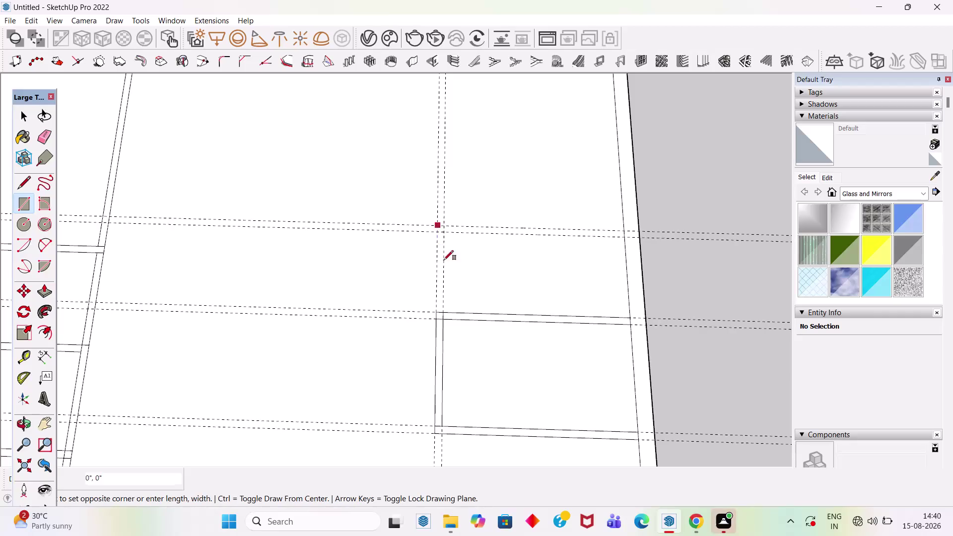
Finish the small junction wall rectangle and draw a thin horizontal wall piece.
click(445, 311)
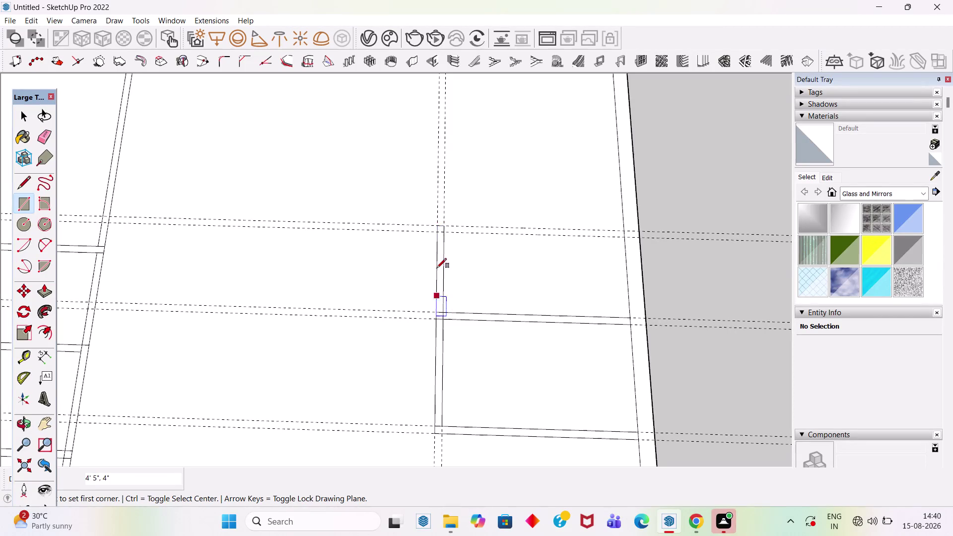
click(436, 224)
click(625, 238)
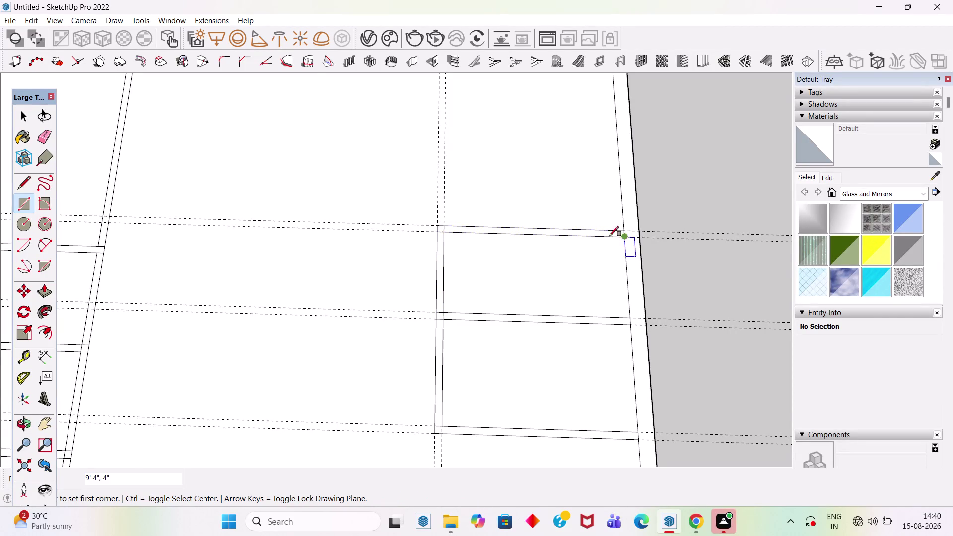
scroll(down, 3)
scroll(down, 3)
scroll(up, 3)
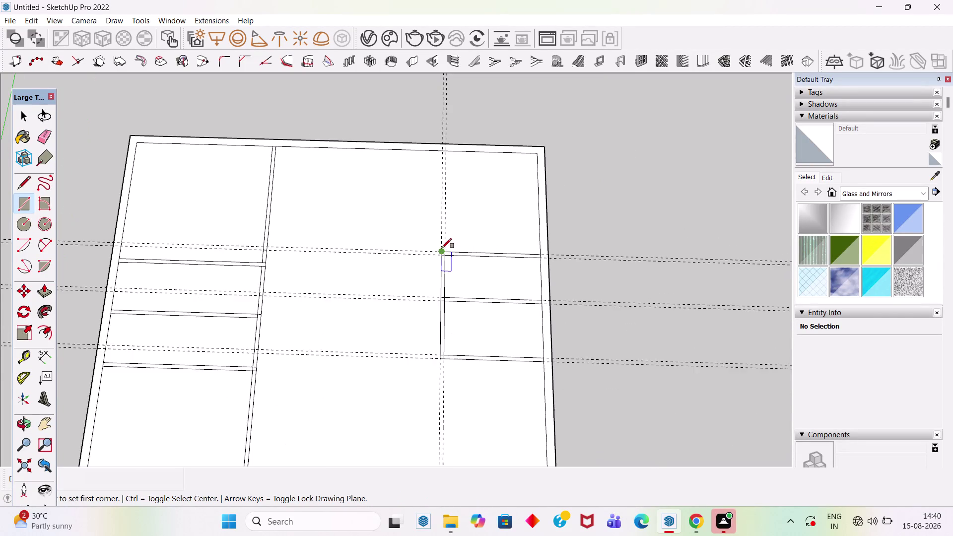
scroll(up, 3)
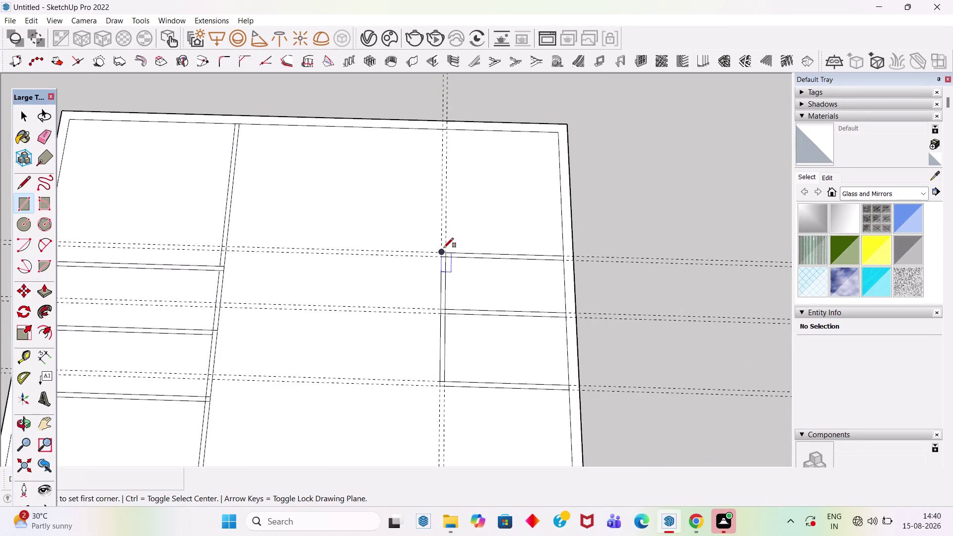
key(space)
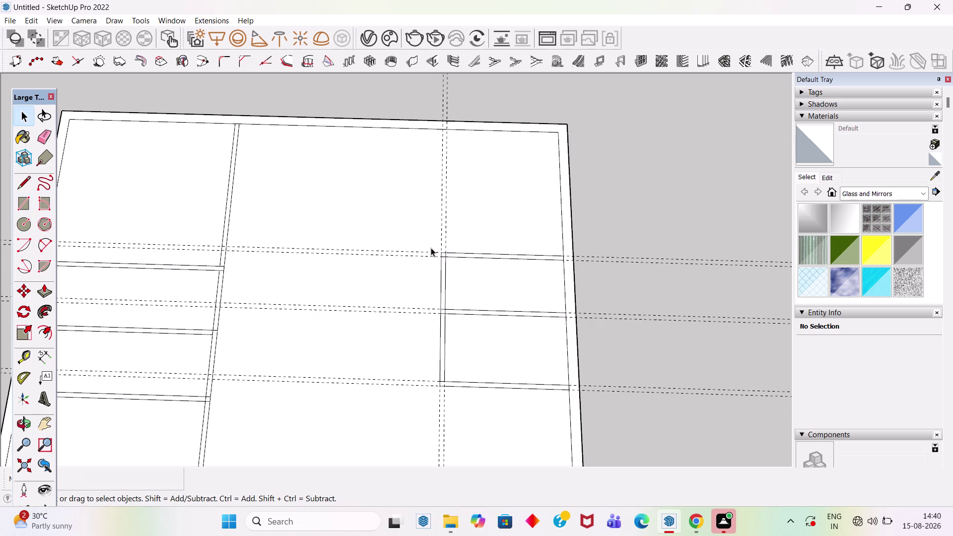
Place guides 13'4.5" from the right wall and a second one 4" beyond it.
key(t)
click(560, 220)
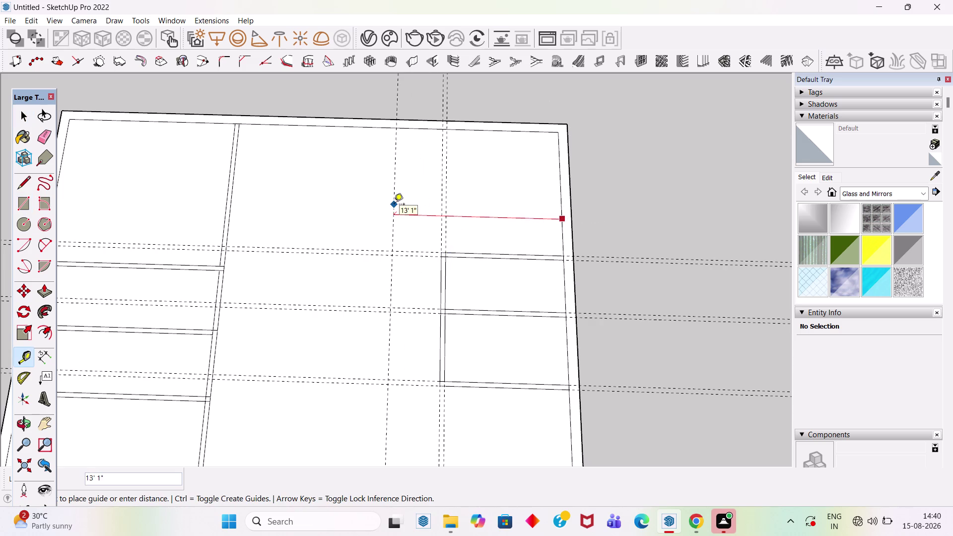
text(13'4)
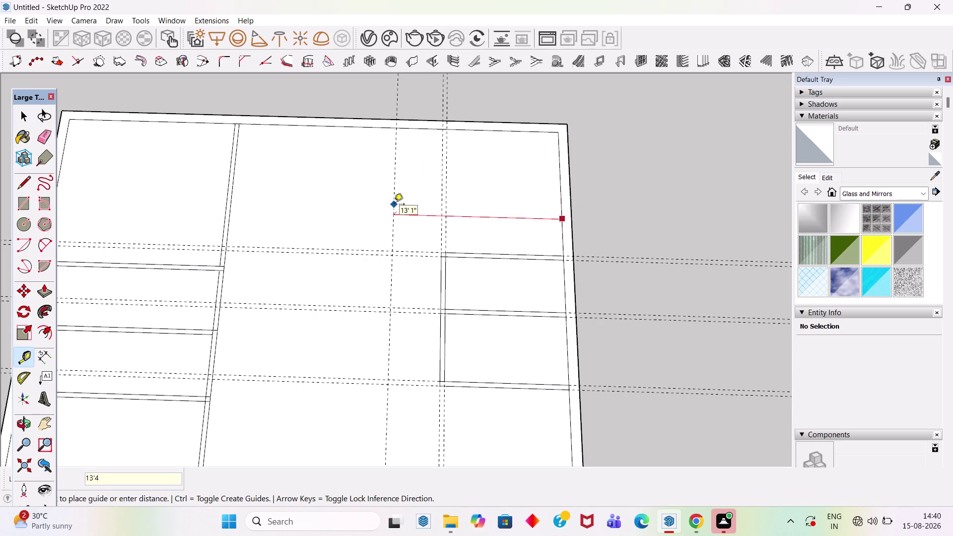
text(.5")
key(Return)
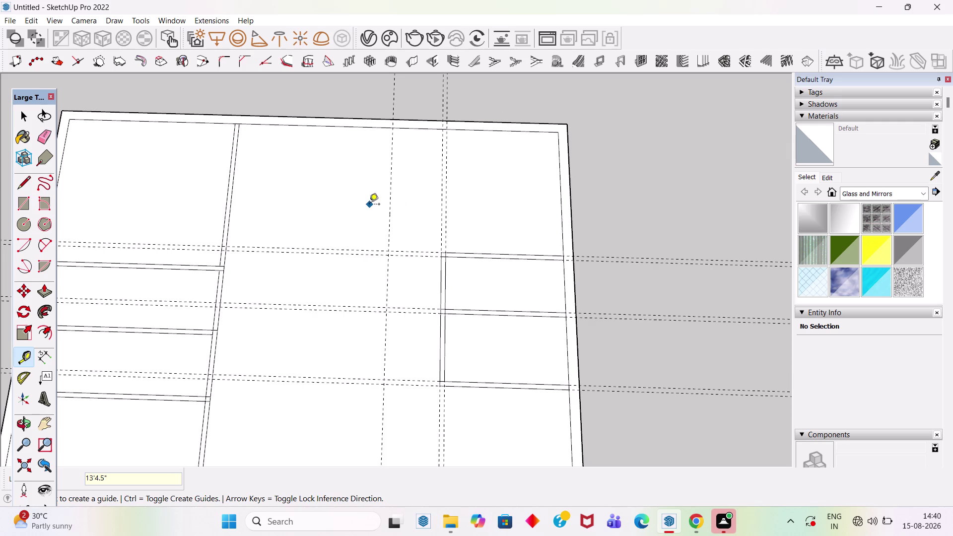
click(389, 190)
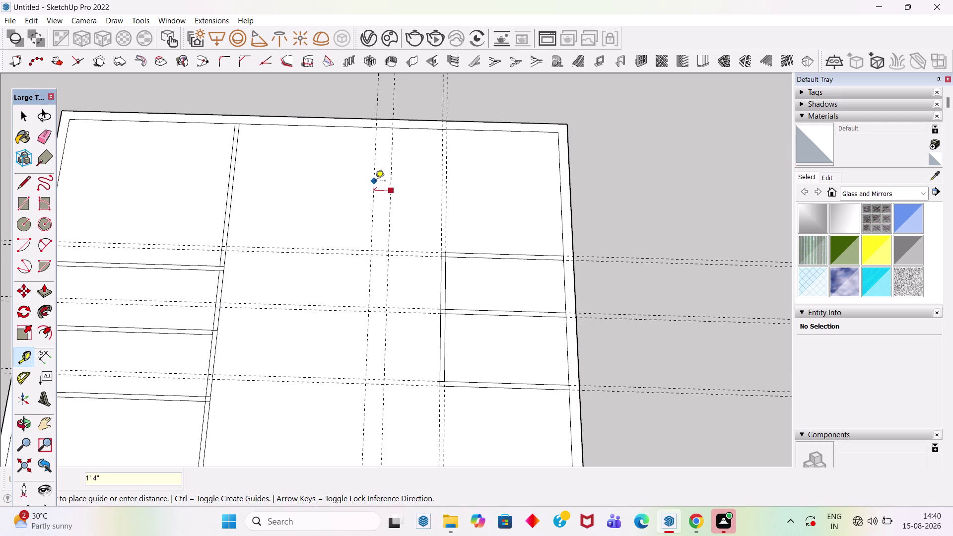
key(4)
key(Return)
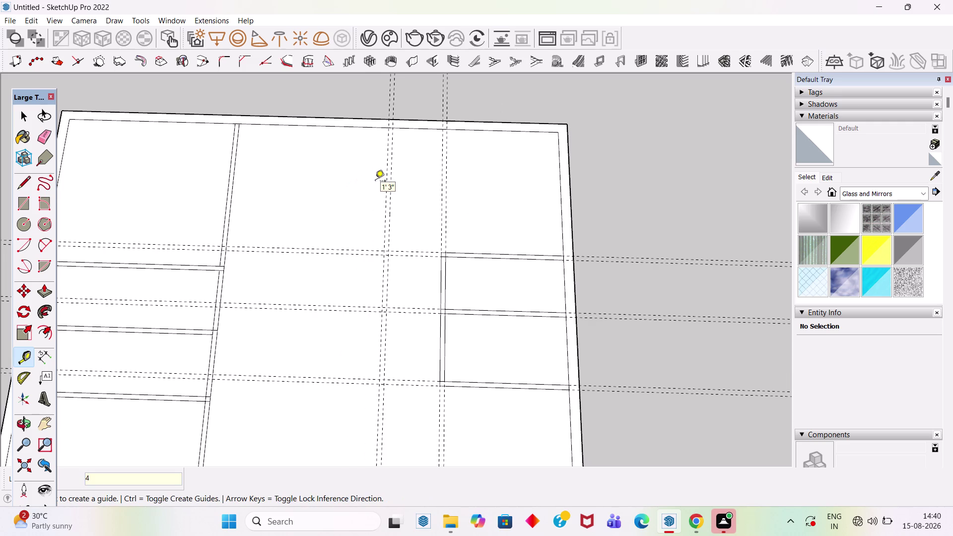
Draw a wall rectangle from the guide intersection to the top wall, plus a connecting wall.
key(r)
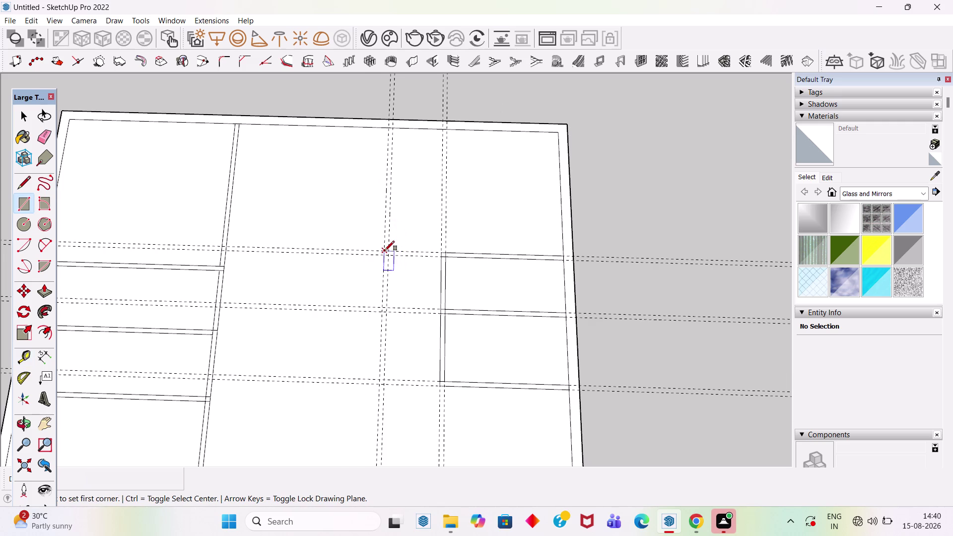
click(385, 254)
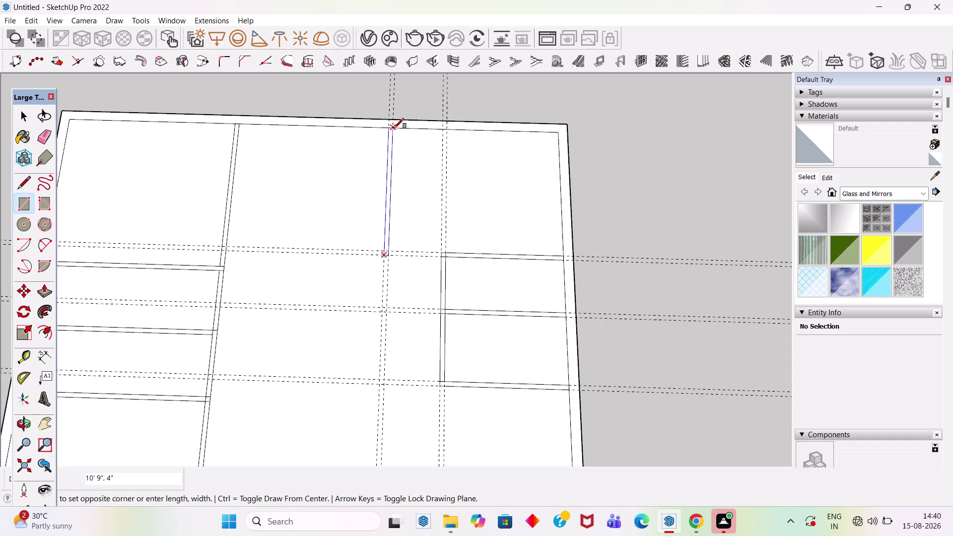
click(394, 128)
click(392, 254)
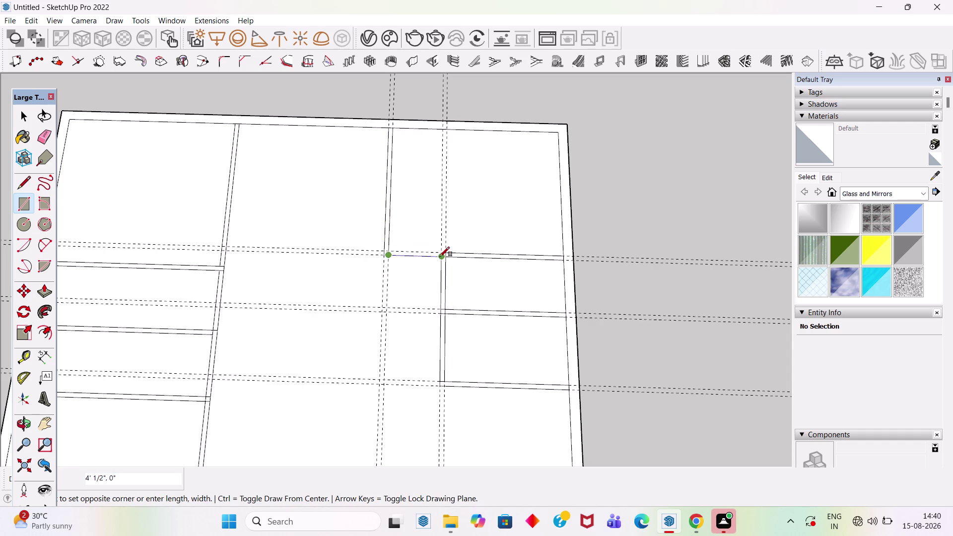
click(440, 257)
click(442, 251)
key(space)
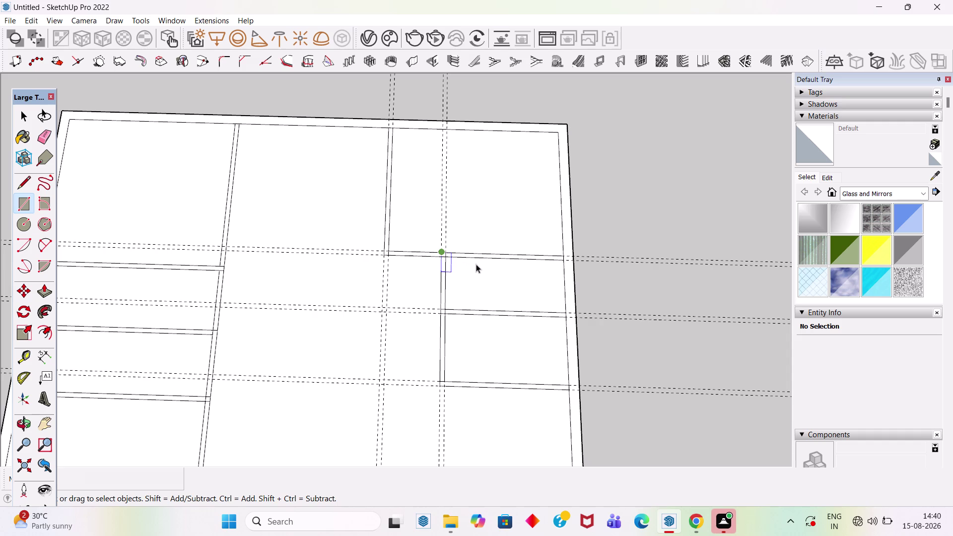
scroll(down, 3)
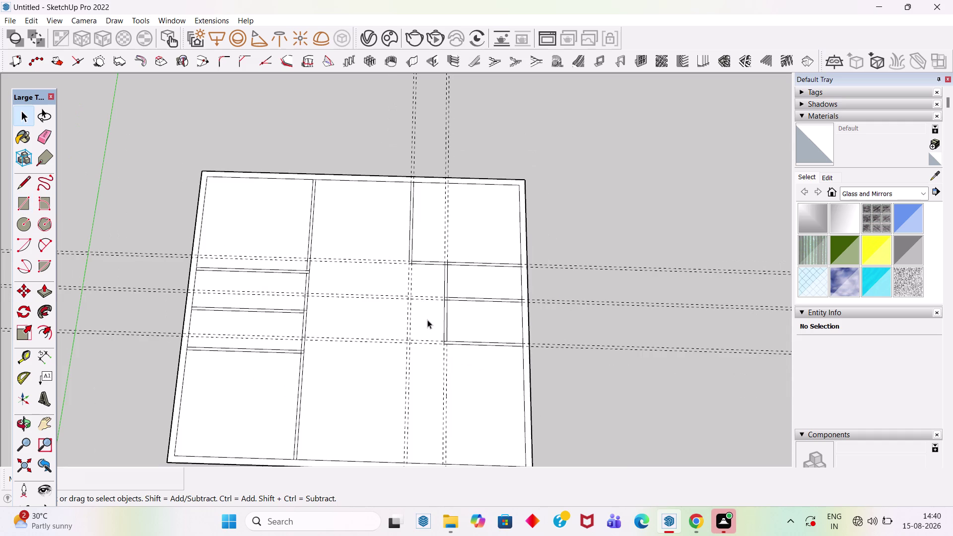
Remove all guides with Edit > Delete Guides and zoom to view the whole slab.
key(space)
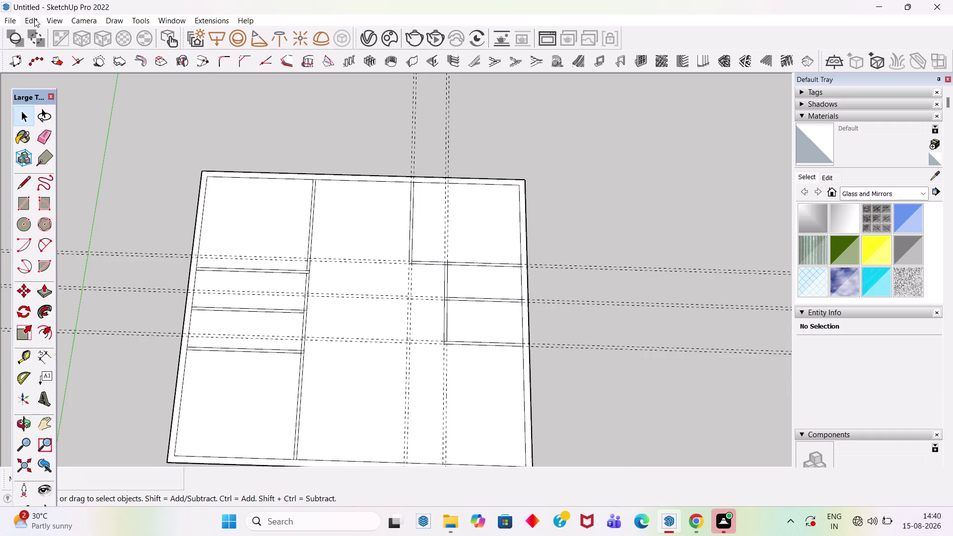
click(34, 19)
click(95, 130)
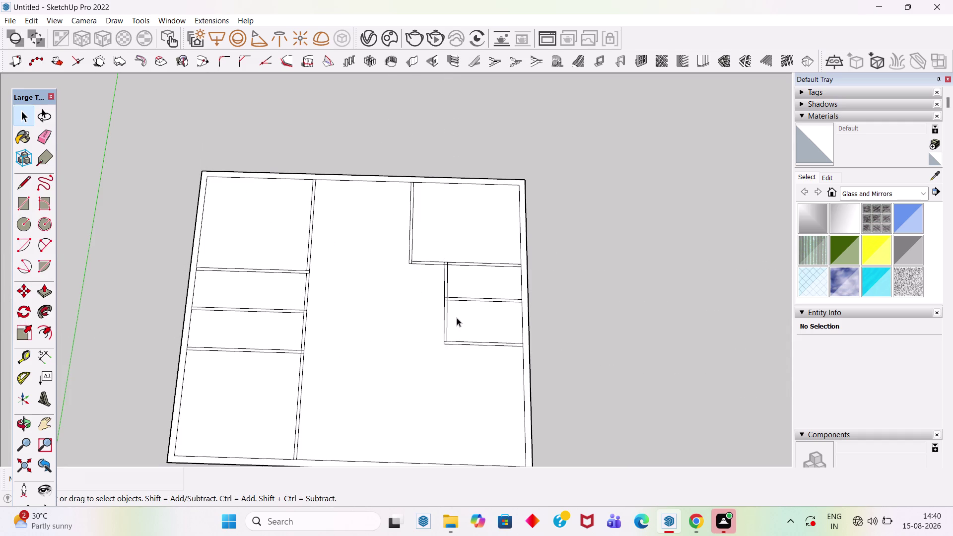
scroll(down, 3)
scroll(up, 3)
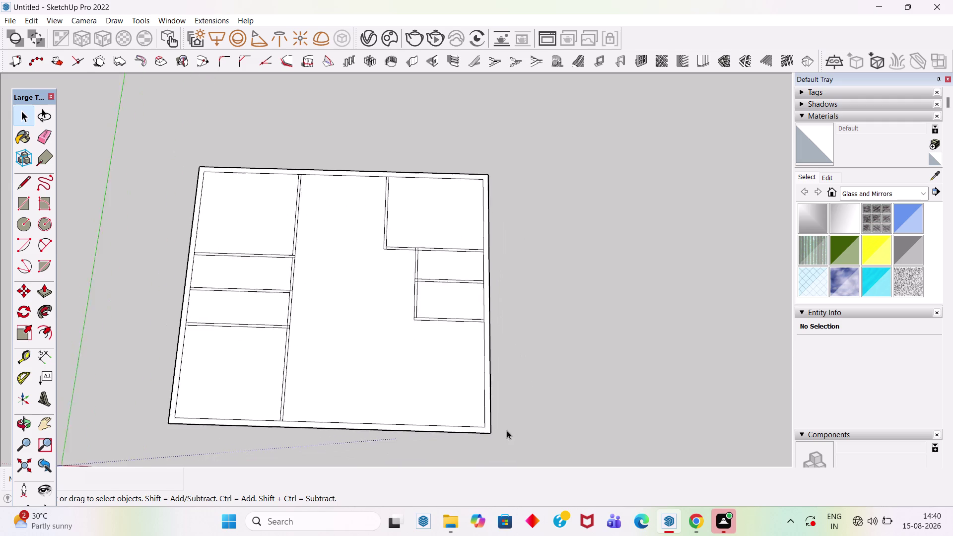
scroll(up, 3)
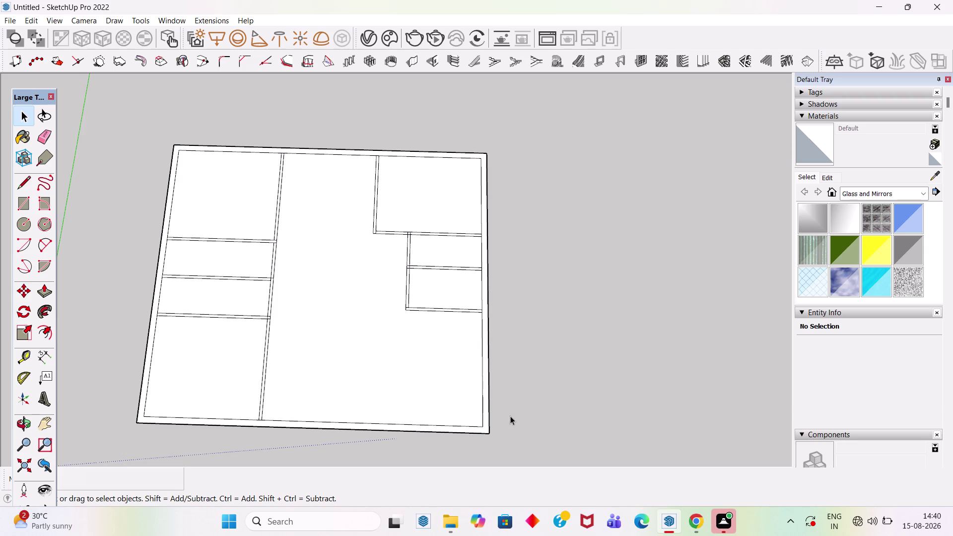
Place a guide 14' from the right wall.
key(t)
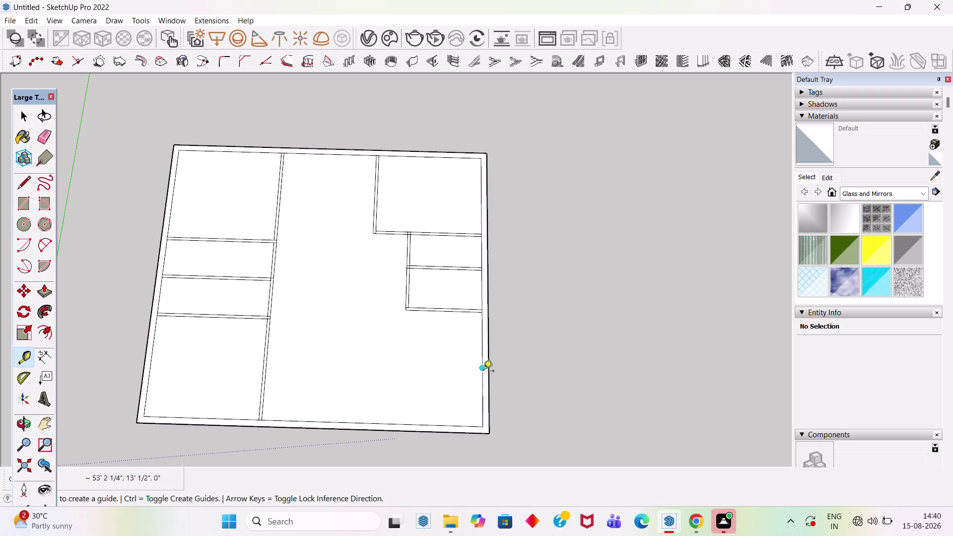
click(482, 351)
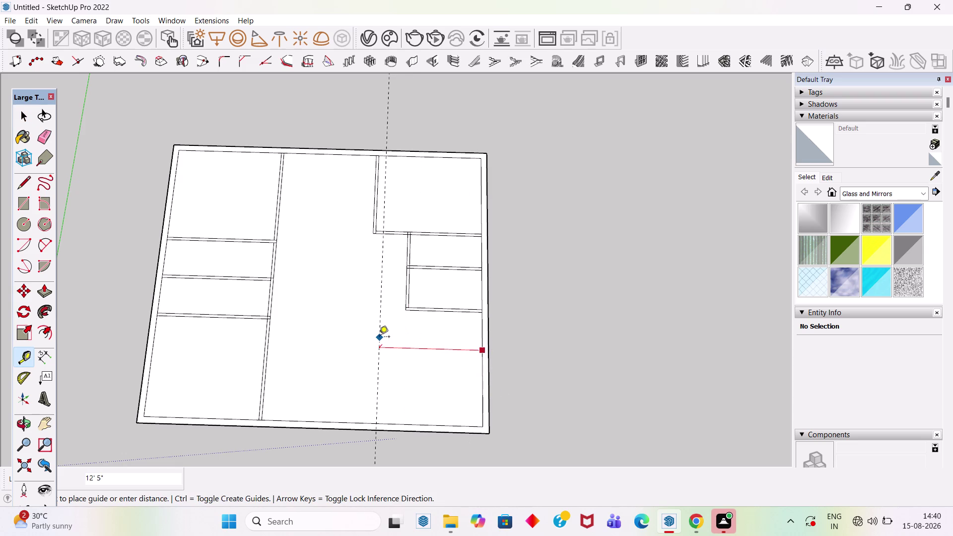
text(14)
key(apostrophe)
key(Return)
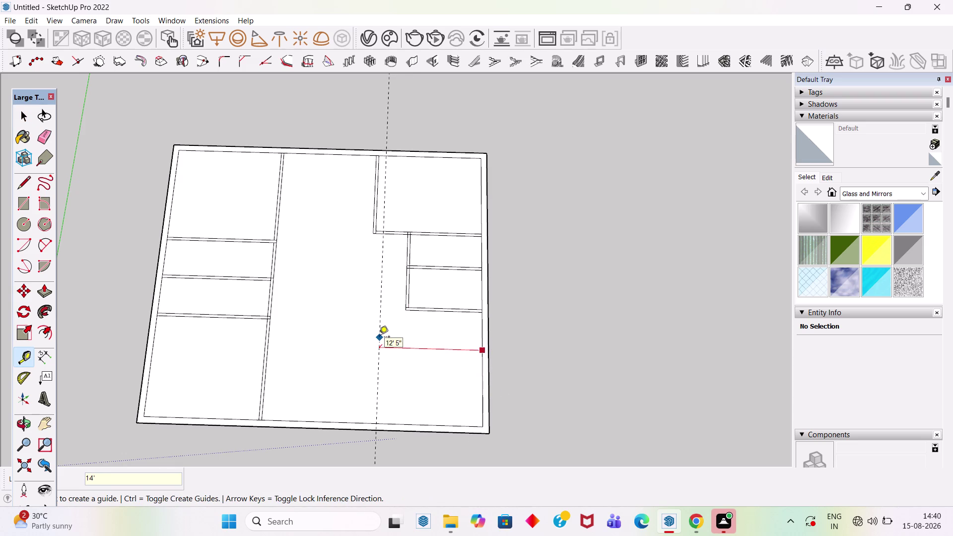
scroll(up, 3)
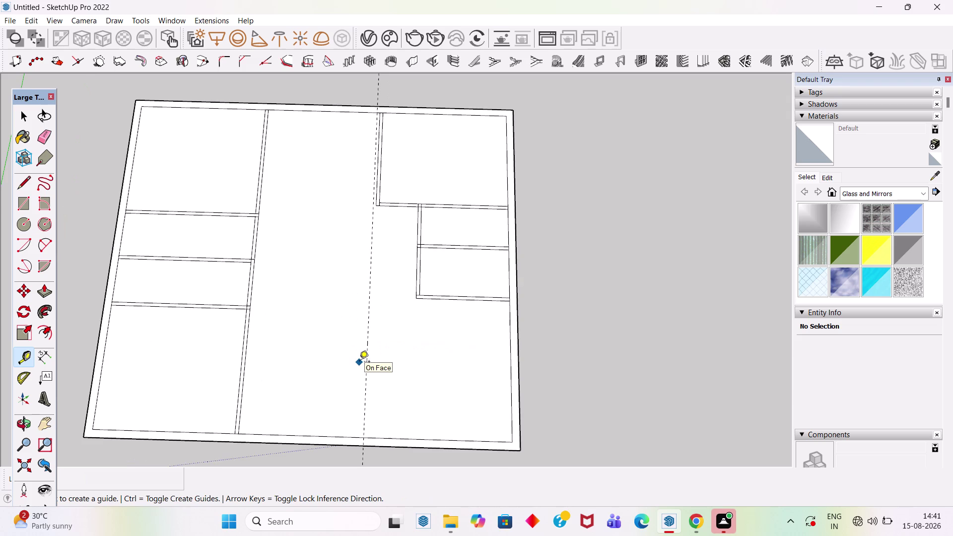
scroll(up, 3)
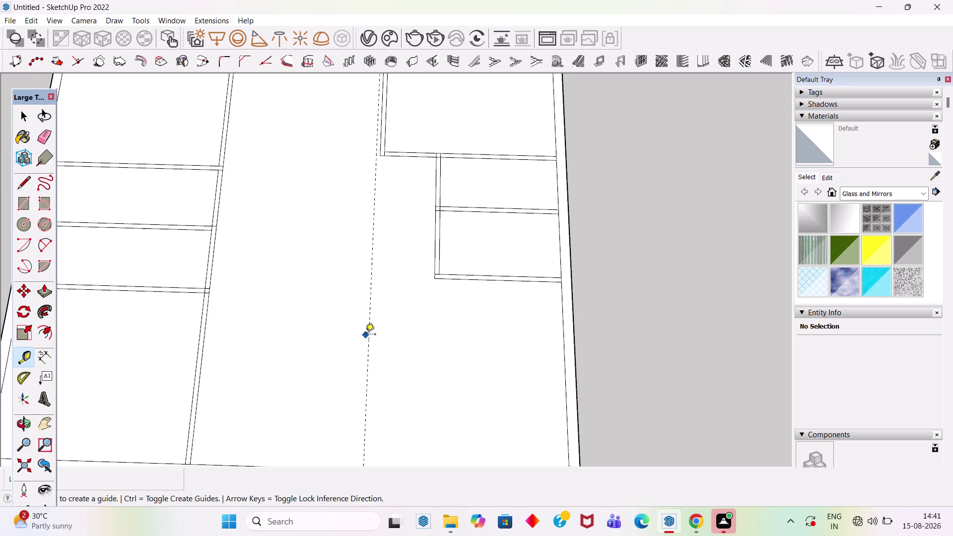
Place a second guide 4" from the new 14' guide.
click(370, 340)
key(4)
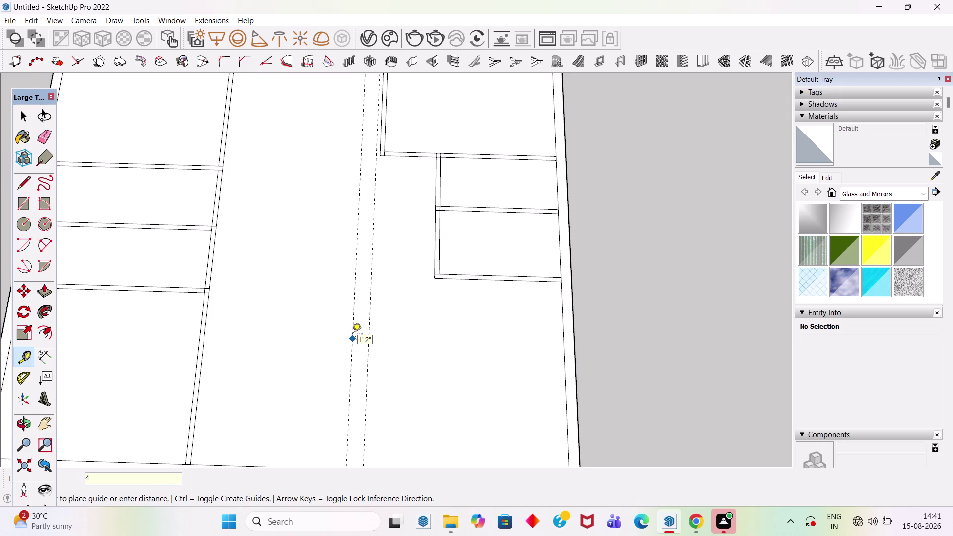
key(Return)
scroll(down, 3)
scroll(up, 3)
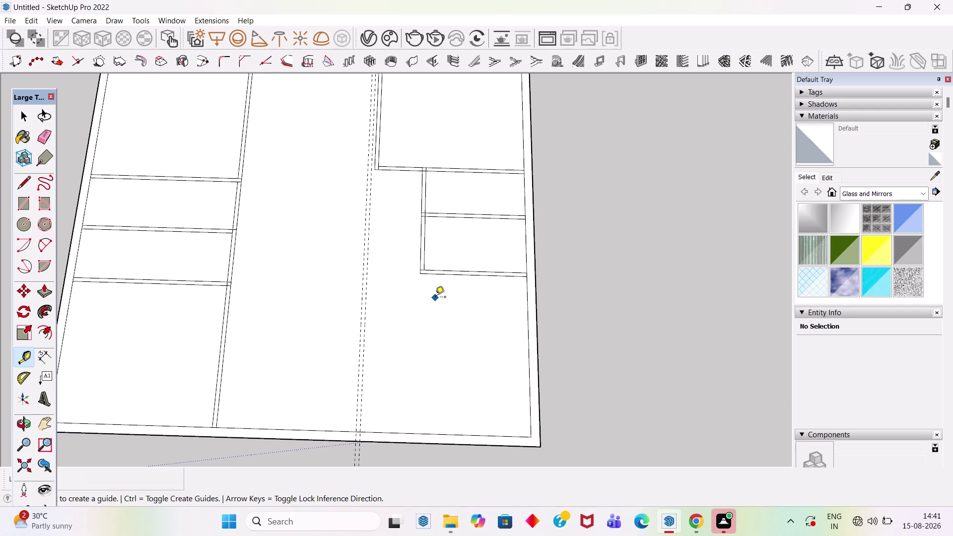
scroll(up, 3)
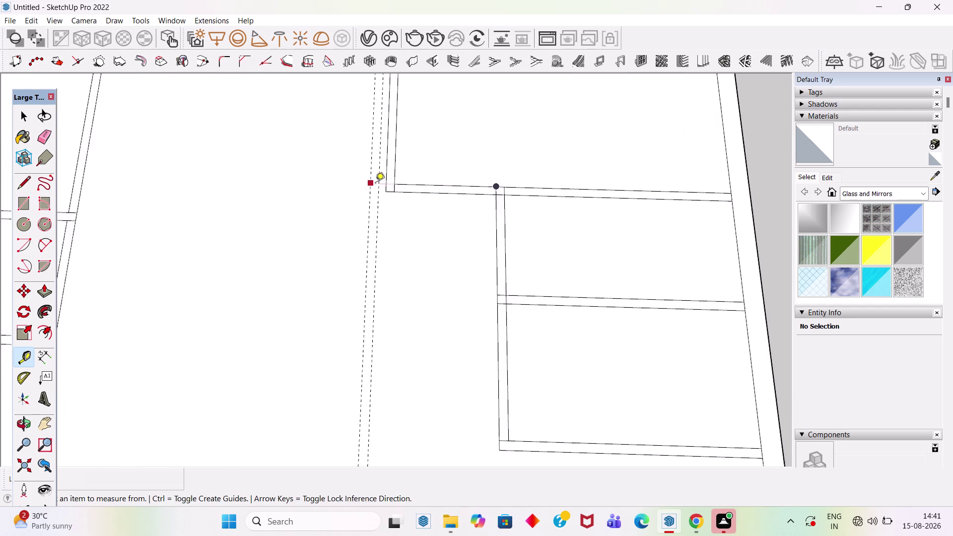
scroll(up, 3)
Try measuring guides from the wall edges, cancel, and pan to the wall junction.
click(414, 183)
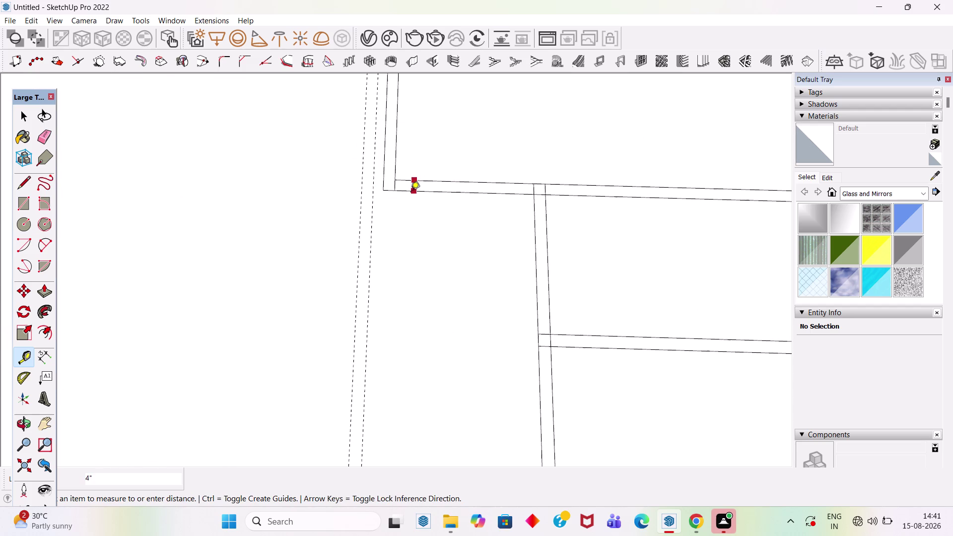
key(Escape)
click(449, 183)
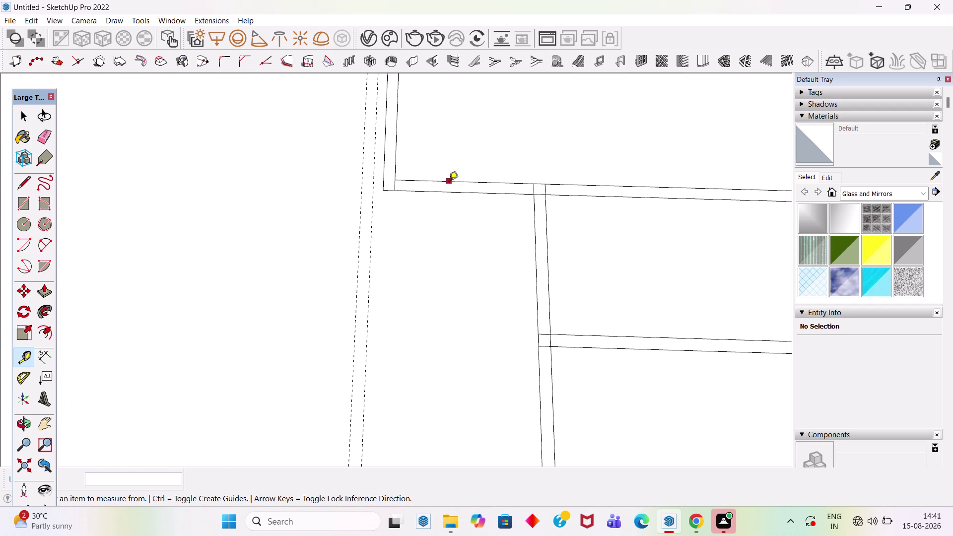
key(Escape)
key(Escape)
key(Escape)
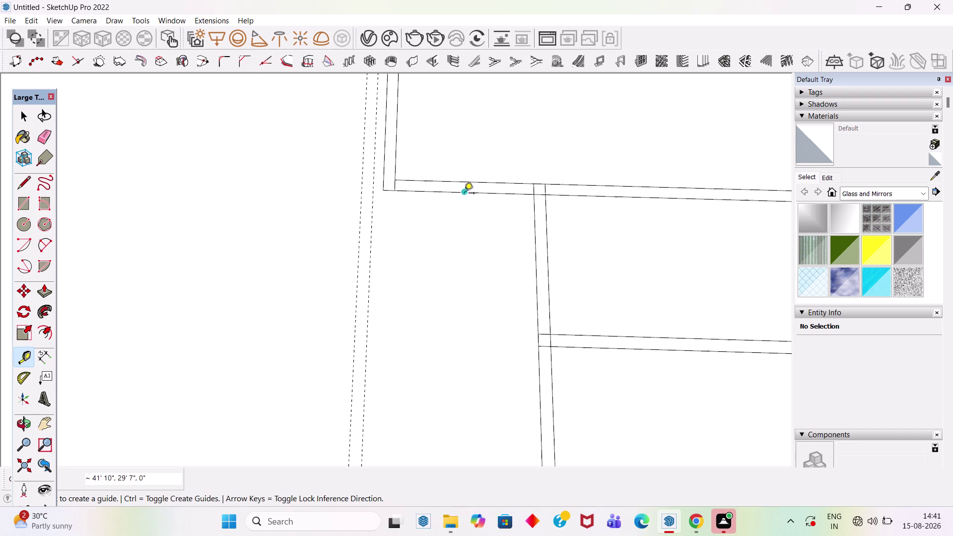
key(t)
scroll(down, 3)
drag(527, 298, 521, 284)
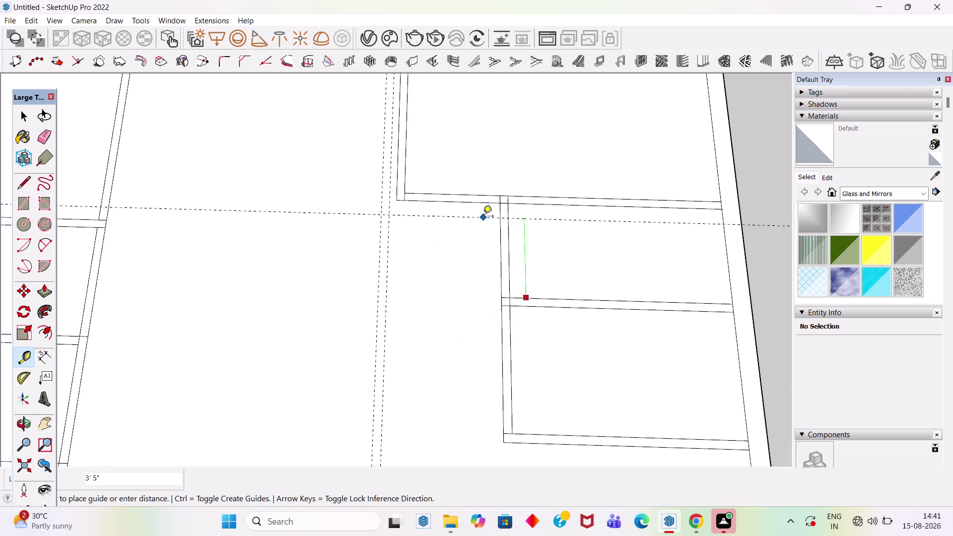
Place a guide from the cross wall edge beside the wall junction.
click(483, 204)
scroll(up, 3)
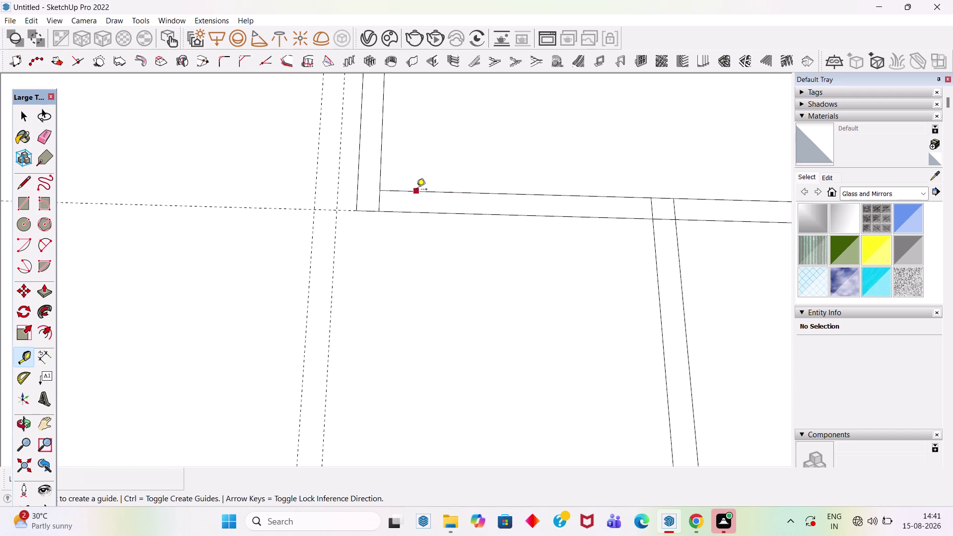
click(284, 208)
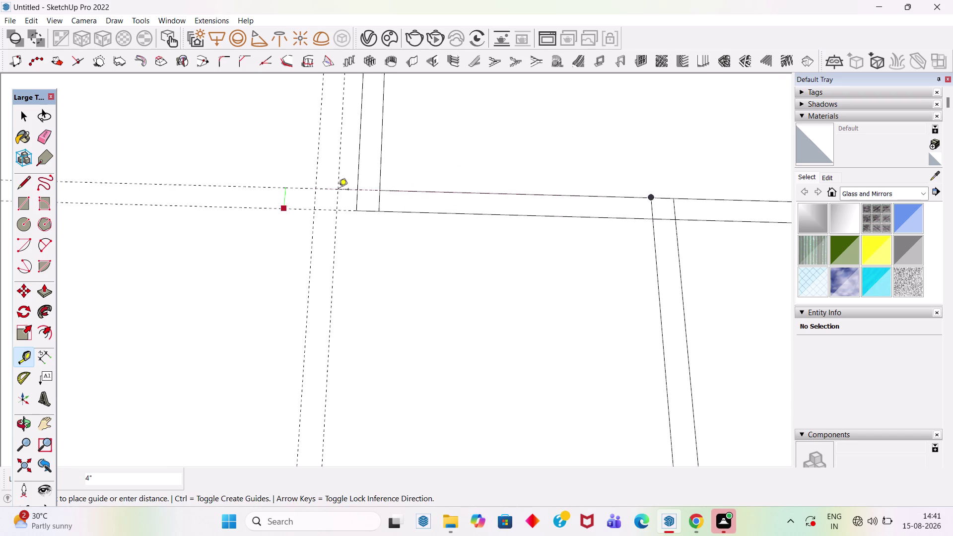
click(386, 193)
key(space)
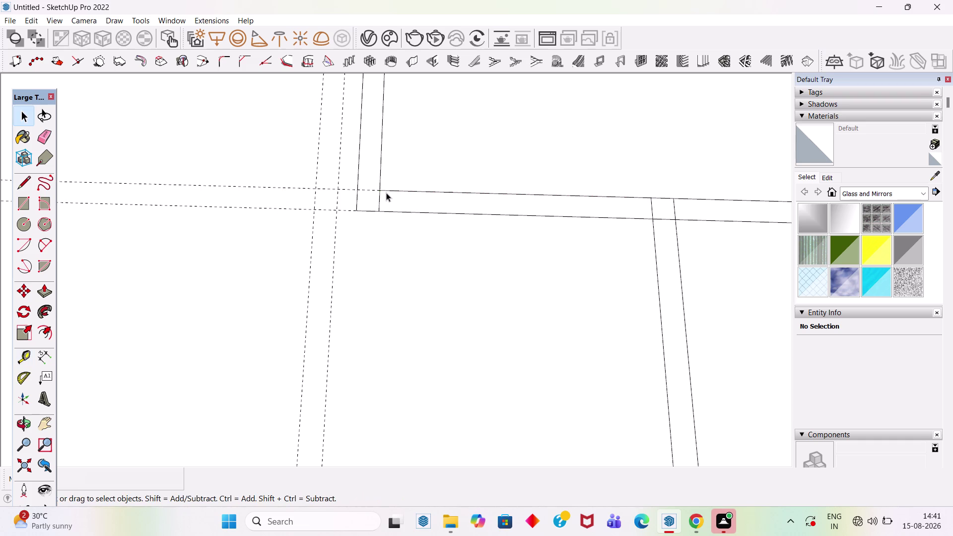
Draw two small rectangles across the wall end at the junction.
text(r)
click(313, 187)
click(357, 210)
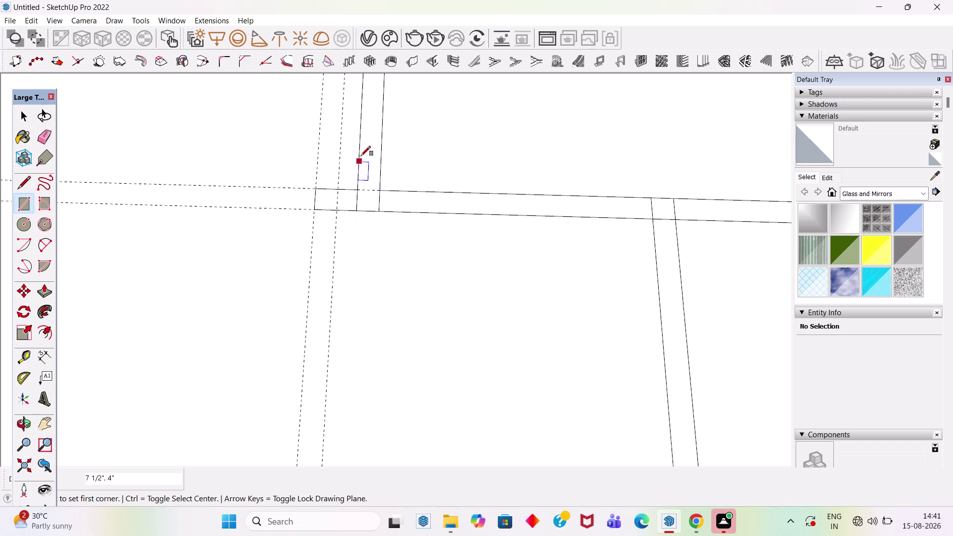
scroll(down, 3)
click(354, 178)
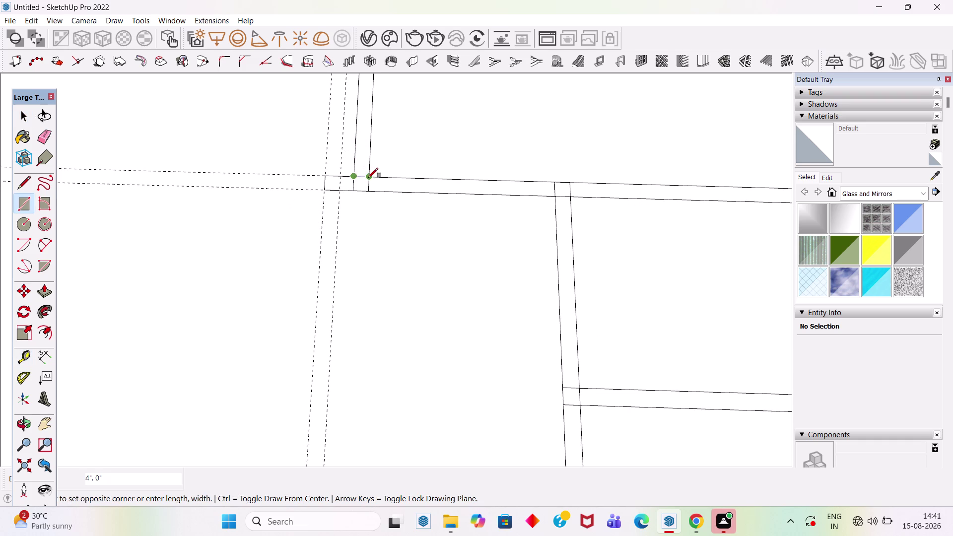
click(370, 192)
Draw a rectangle from the corridor wall's end up to the wall junction.
scroll(down, 3)
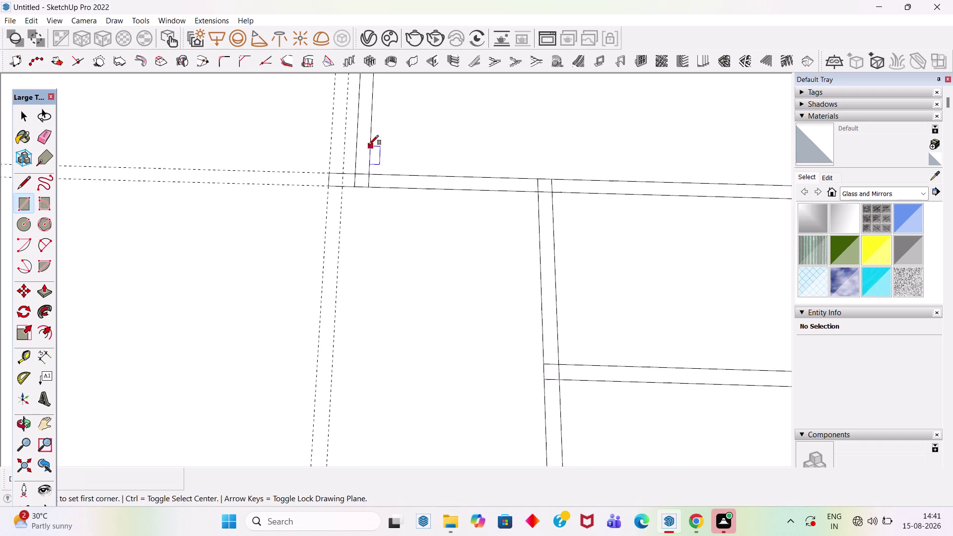
scroll(down, 3)
scroll(down, 3)
scroll(up, 3)
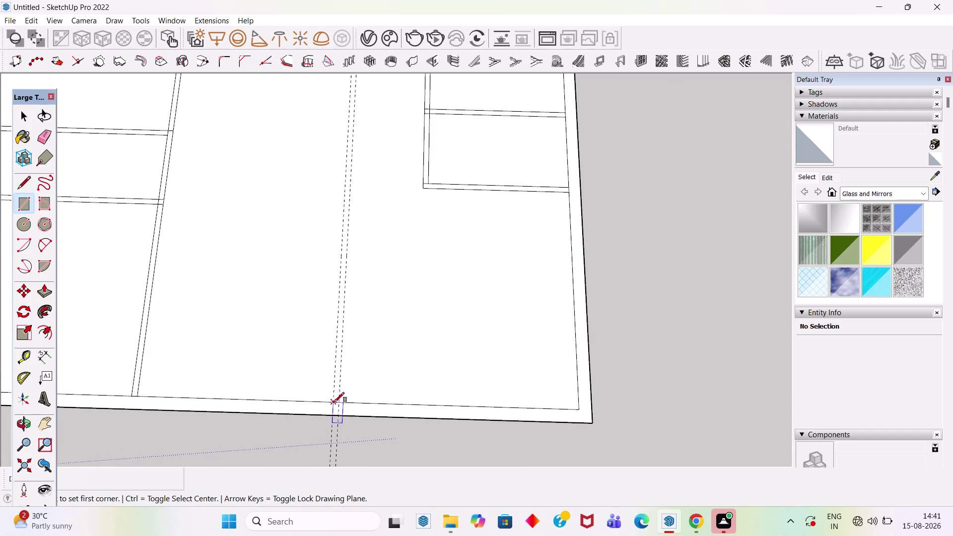
click(334, 401)
scroll(down, 3)
scroll(up, 3)
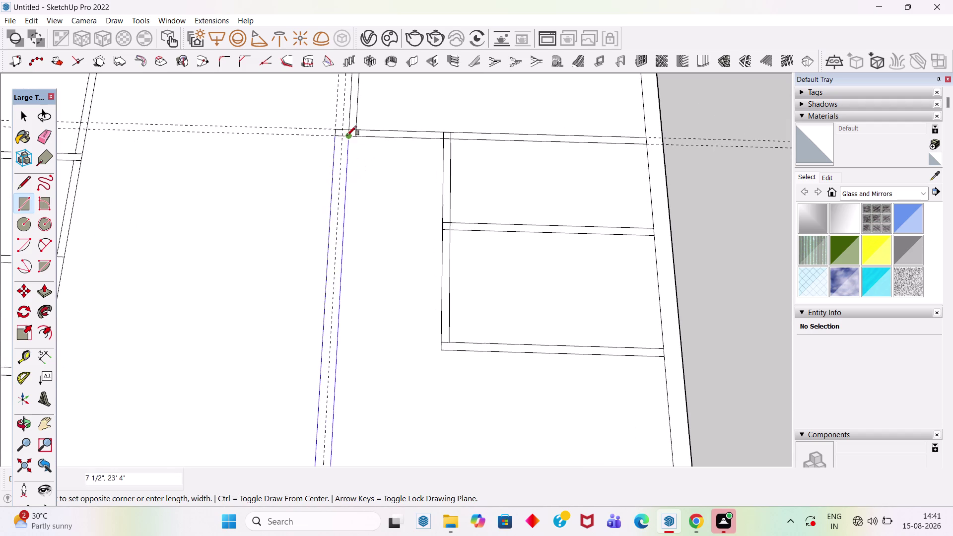
scroll(up, 3)
click(354, 130)
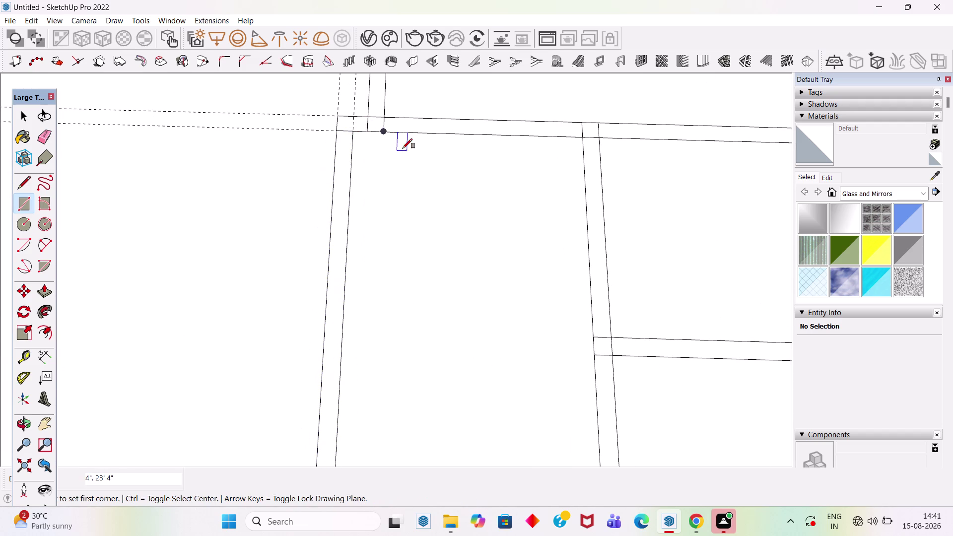
Erase the stray and leftover edges where the corridor wall meets the cross wall.
key(space)
key(e)
click(368, 124)
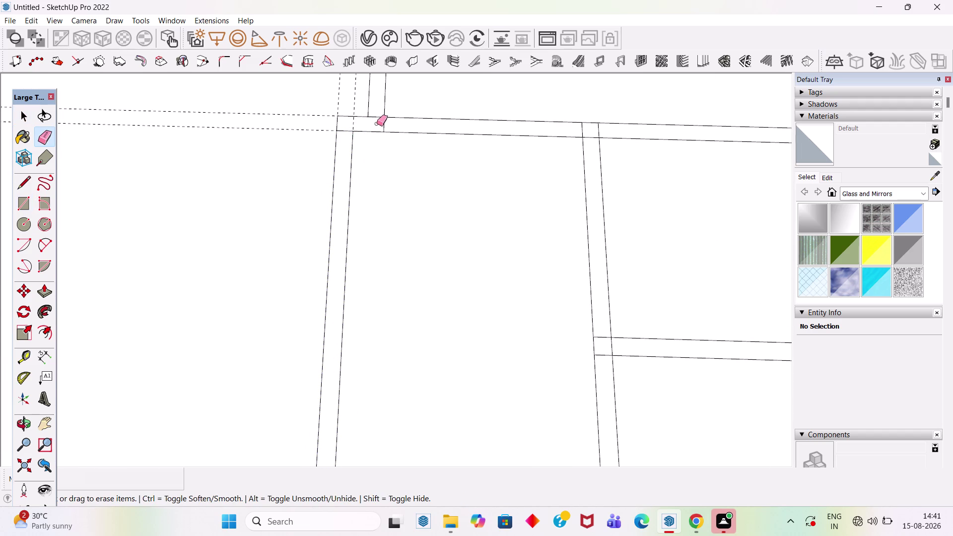
click(385, 125)
click(377, 116)
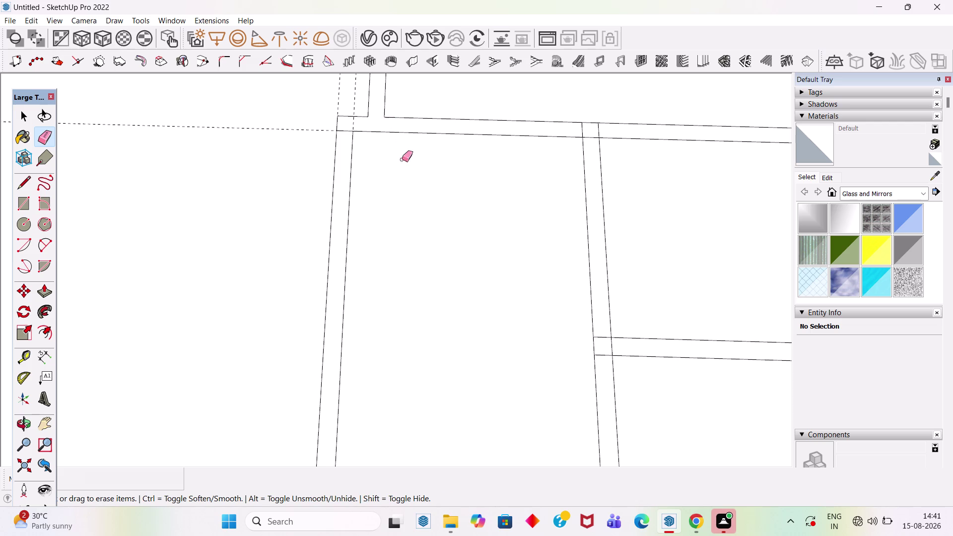
scroll(down, 3)
scroll(up, 3)
click(376, 148)
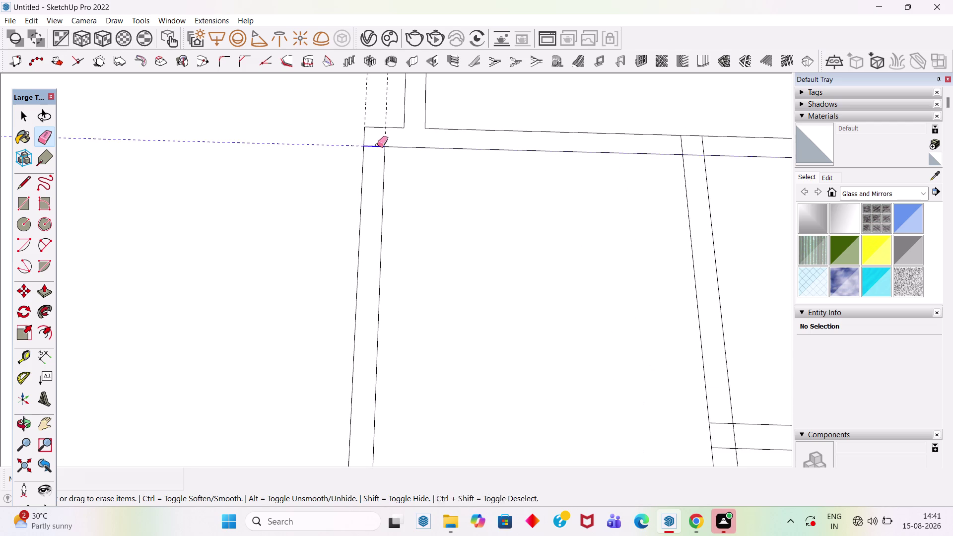
drag(669, 144, 713, 144)
drag(691, 148, 689, 169)
scroll(down, 3)
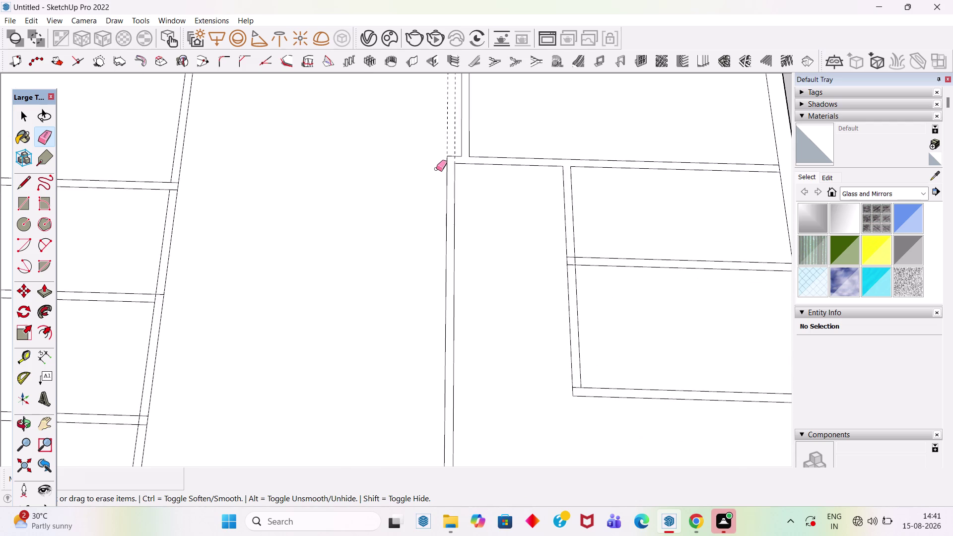
scroll(down, 3)
key(space)
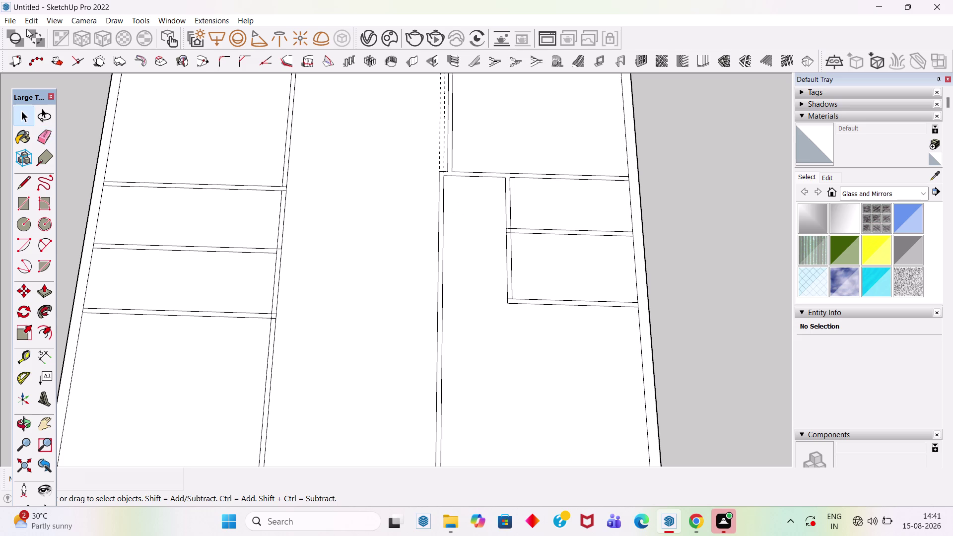
Clear the selection using the Edit menu and review the plan.
click(39, 20)
click(72, 131)
scroll(up, 3)
scroll(down, 3)
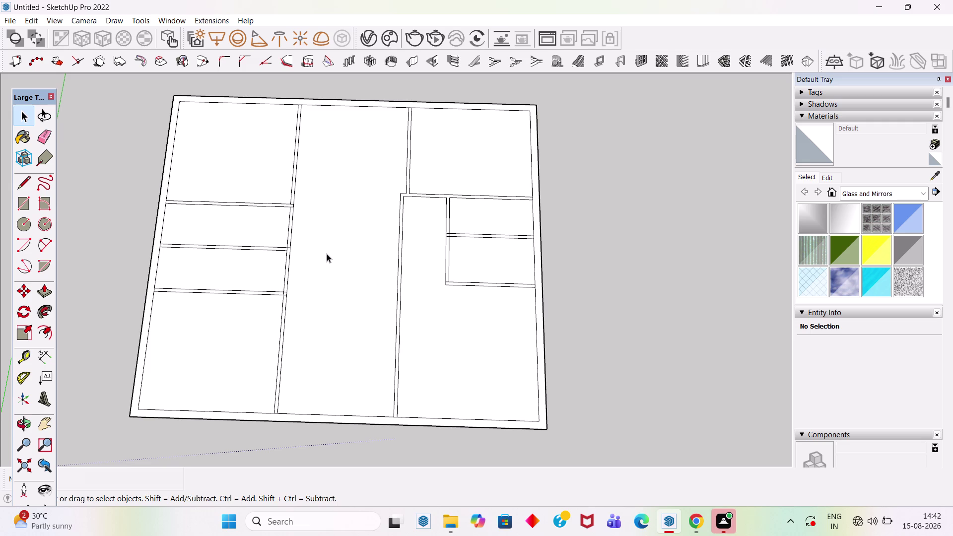
scroll(up, 3)
Draw two lines across from the corridor wall to the room wall.
key(l)
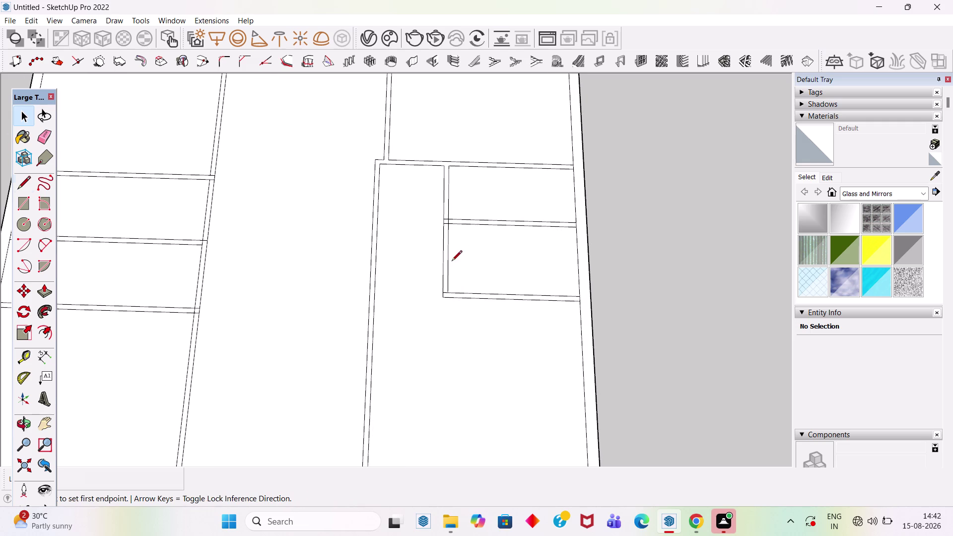
scroll(up, 3)
click(445, 223)
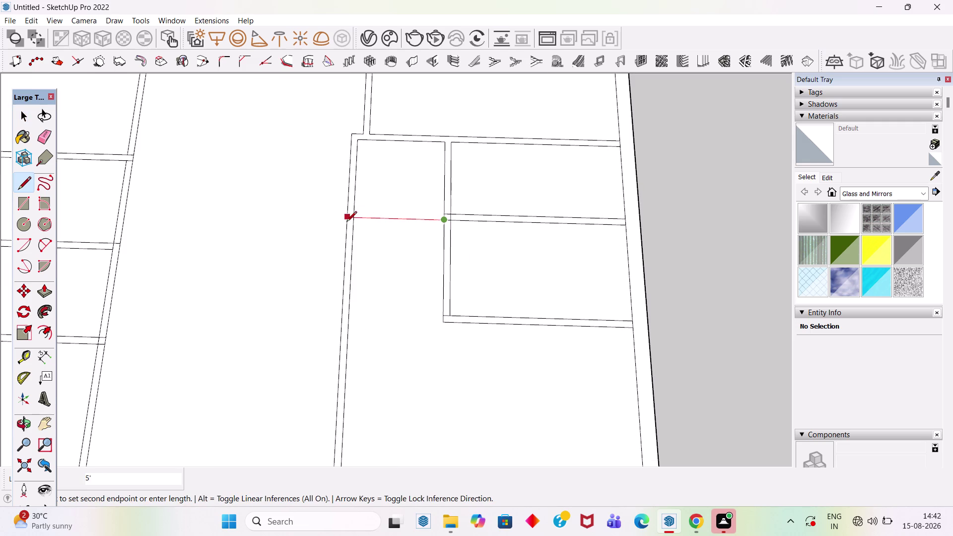
click(347, 219)
click(443, 214)
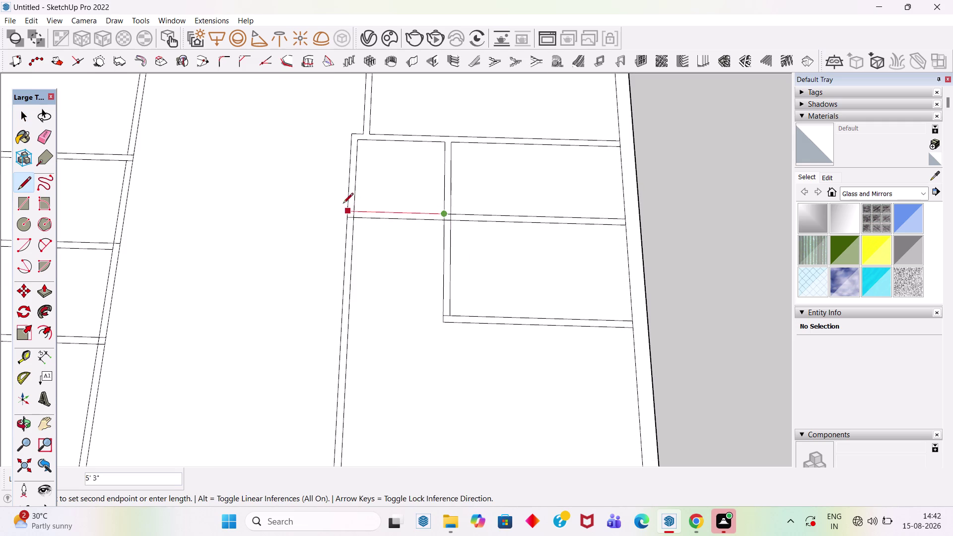
click(347, 209)
key(space)
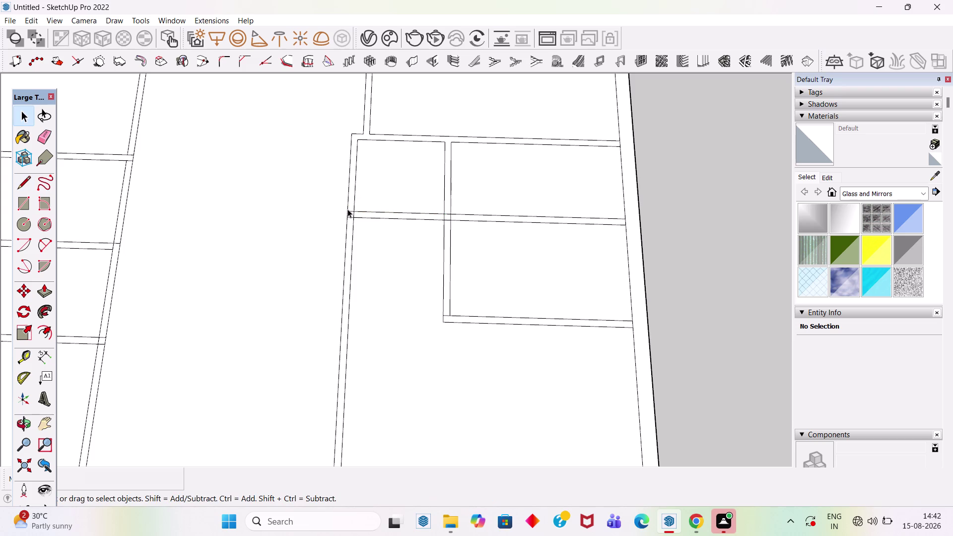
text(e)
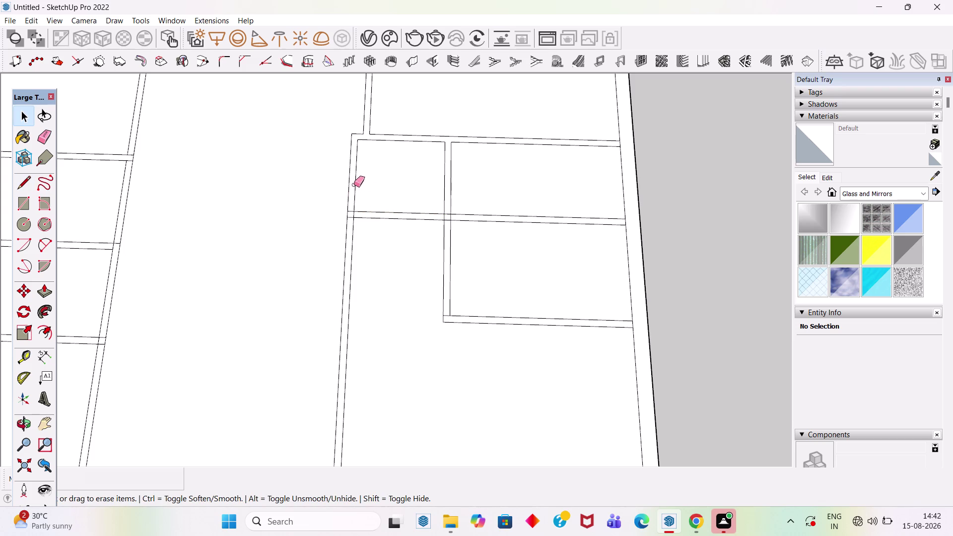
Draw short edges closing off the wall corner.
key(l)
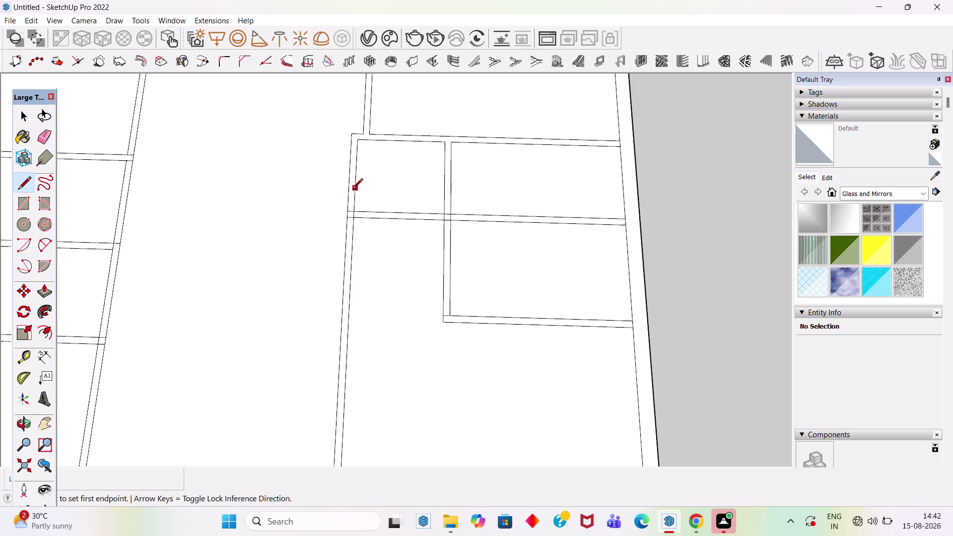
scroll(down, 3)
scroll(up, 3)
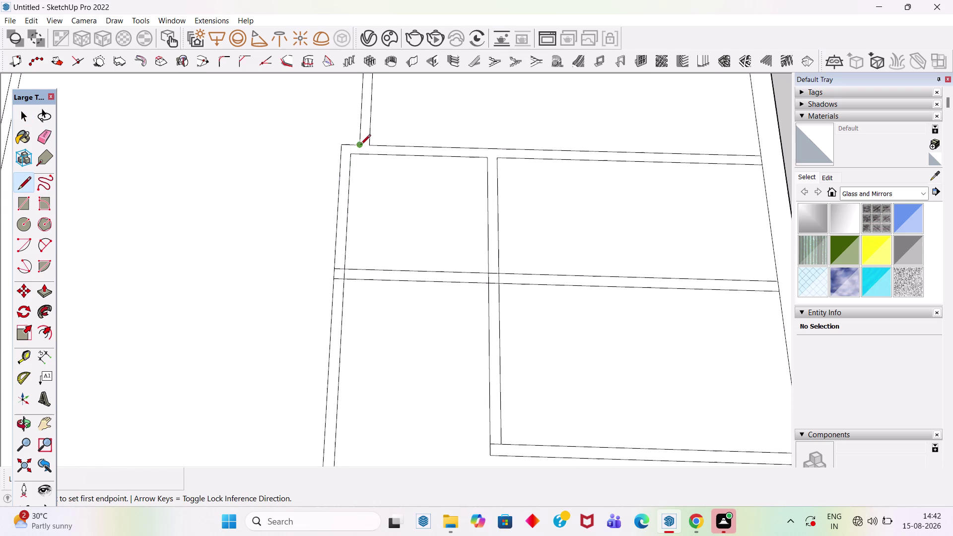
click(361, 145)
click(361, 156)
click(370, 147)
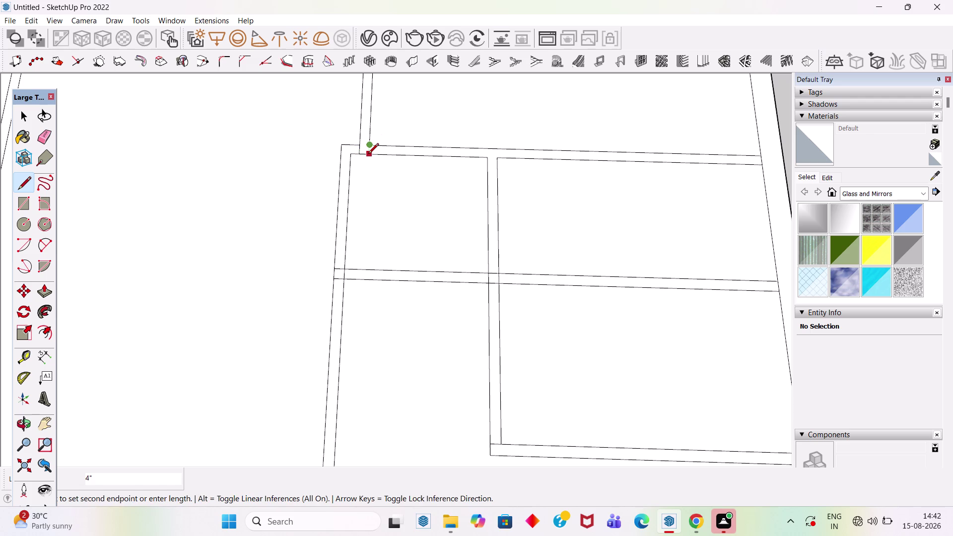
click(369, 154)
Erase the stray edges at the upper wall corner, left wall and lower junction.
key(space)
key(e)
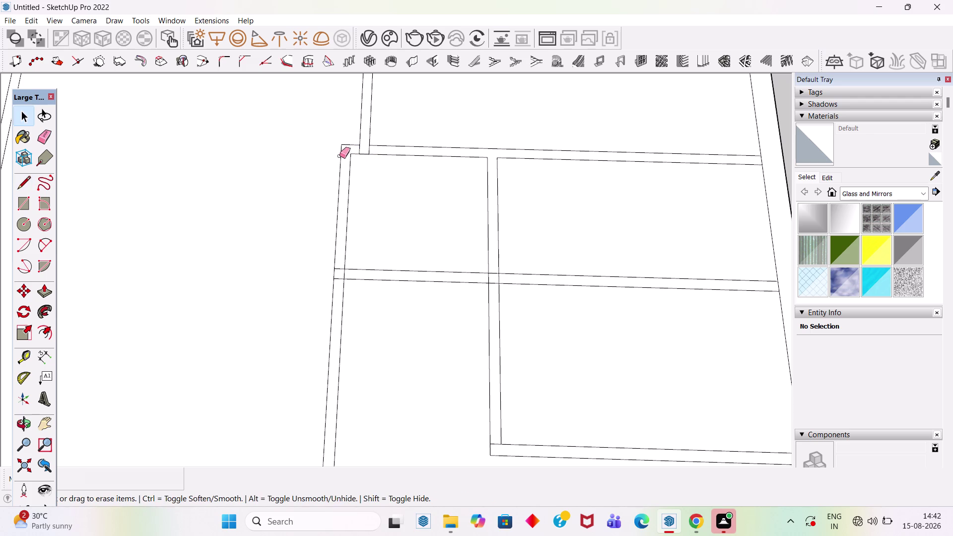
drag(345, 145, 357, 177)
click(354, 153)
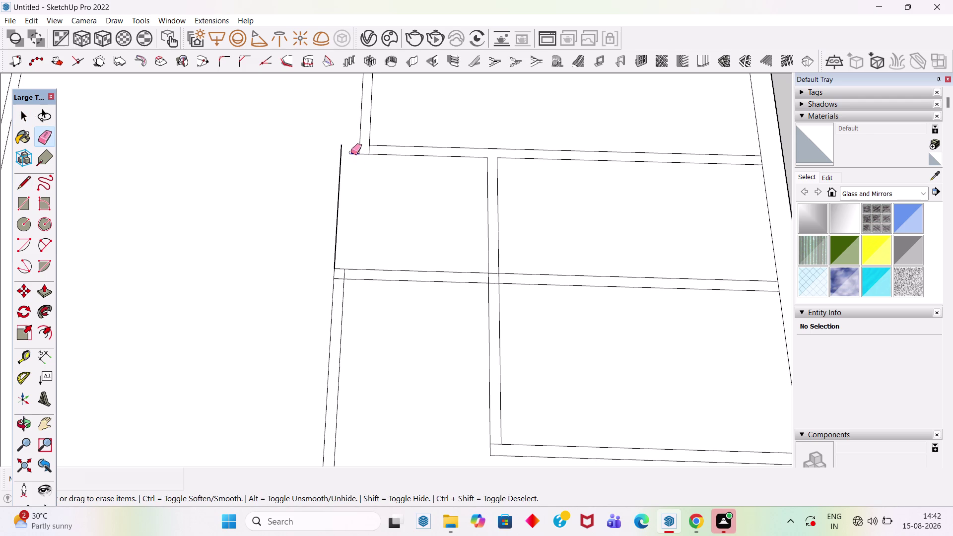
click(338, 164)
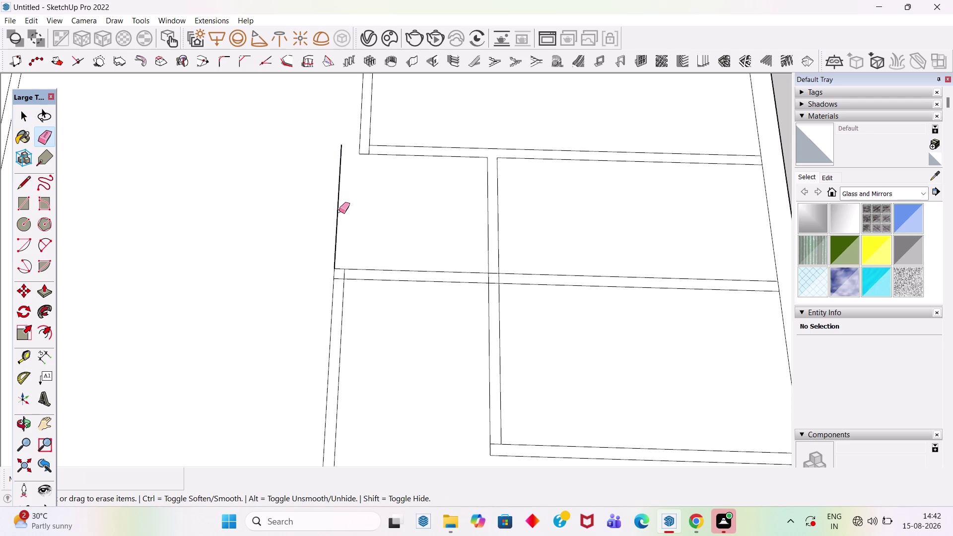
click(338, 211)
scroll(up, 3)
click(348, 274)
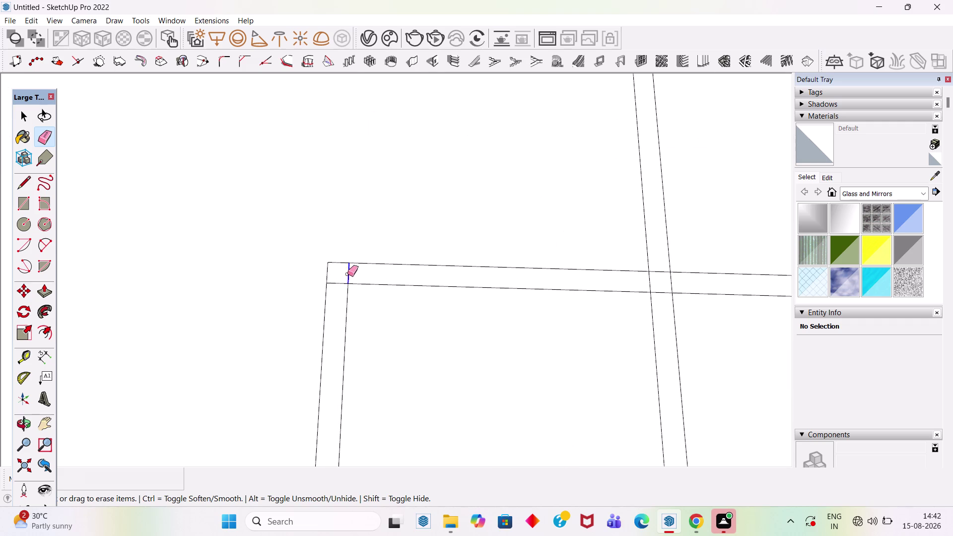
click(339, 285)
Pan to another wall junction and return to the Select tool.
scroll(down, 3)
scroll(up, 3)
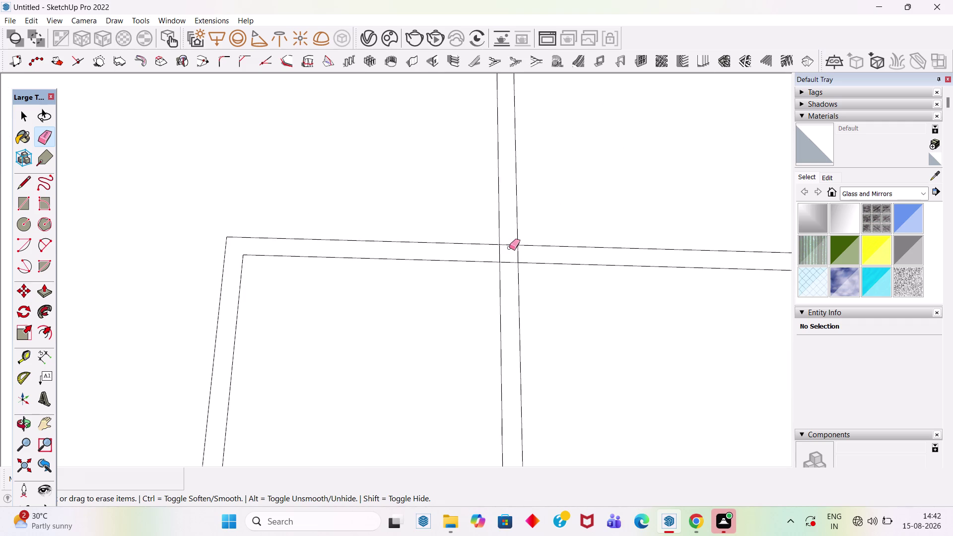
scroll(up, 3)
drag(508, 244, 512, 273)
drag(492, 251, 527, 253)
scroll(down, 3)
key(space)
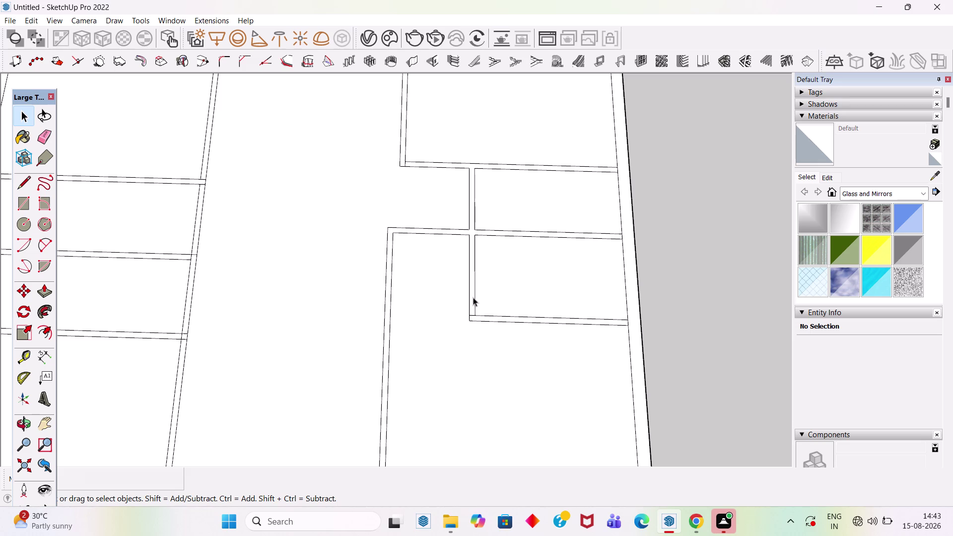
scroll(down, 3)
scroll(down, 3)
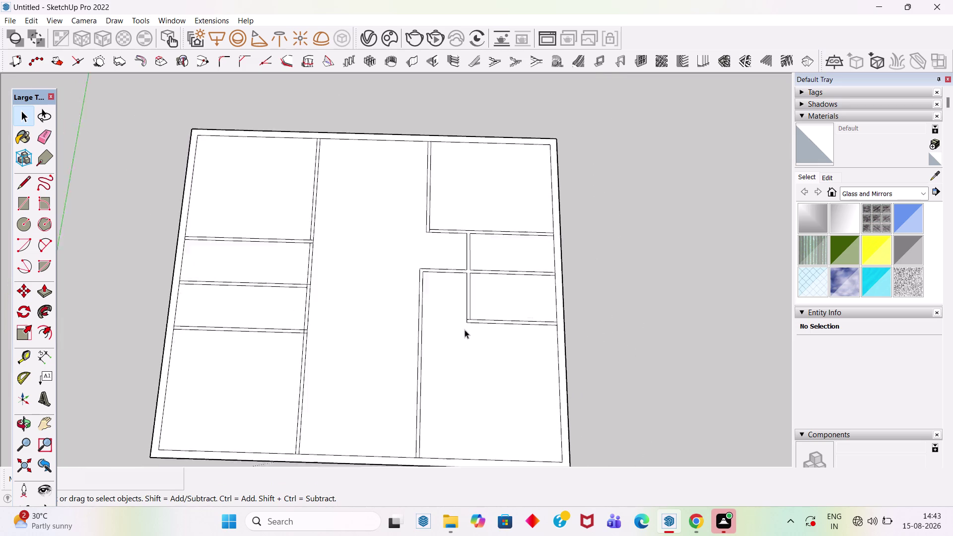
scroll(down, 3)
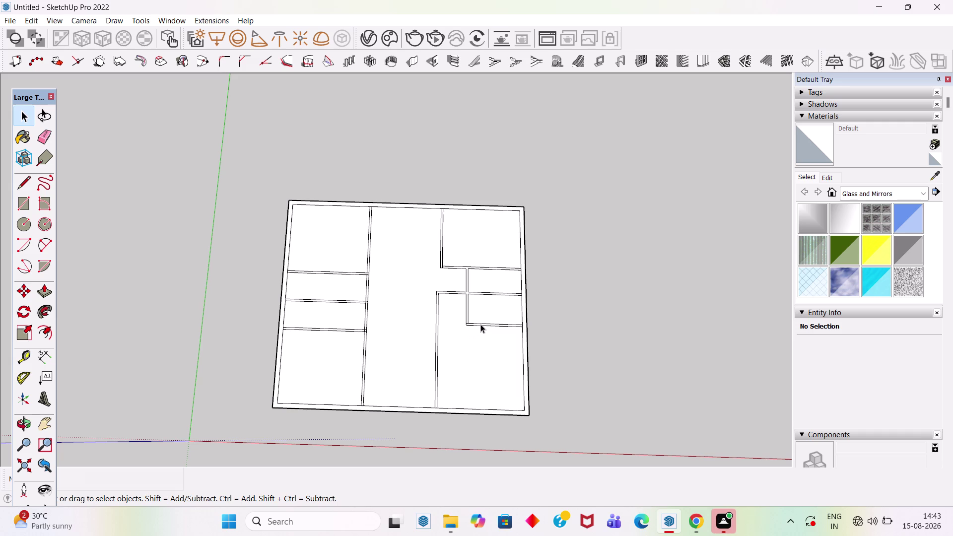
scroll(up, 3)
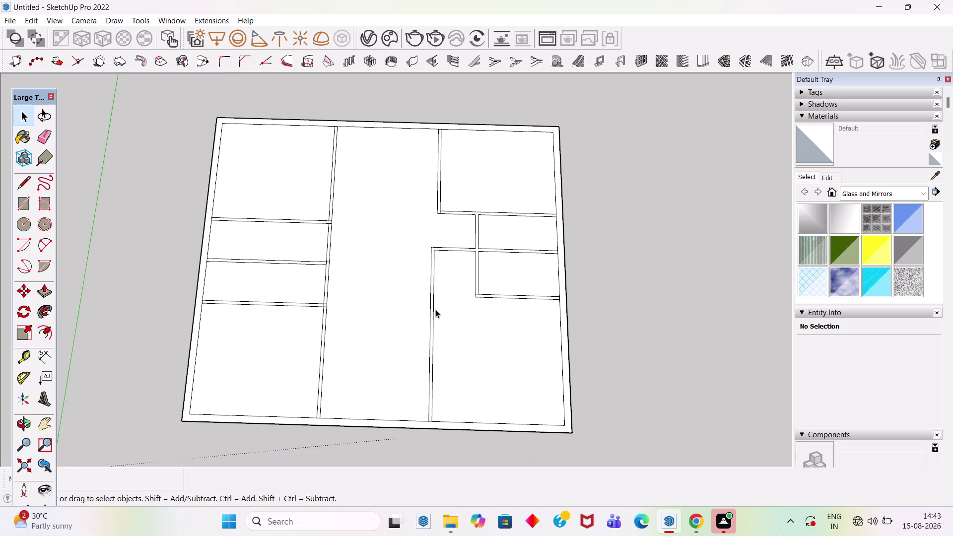
scroll(down, 3)
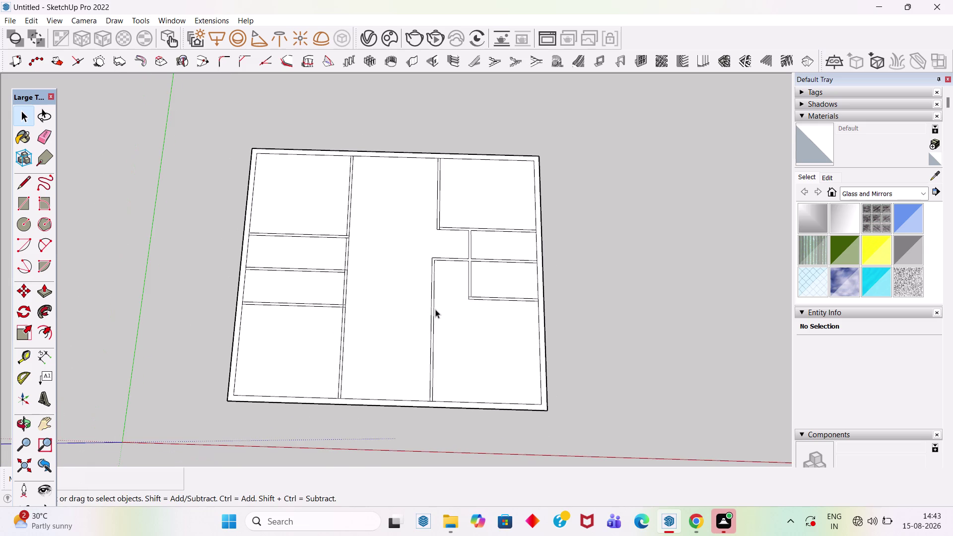
scroll(up, 3)
scroll(down, 3)
scroll(up, 3)
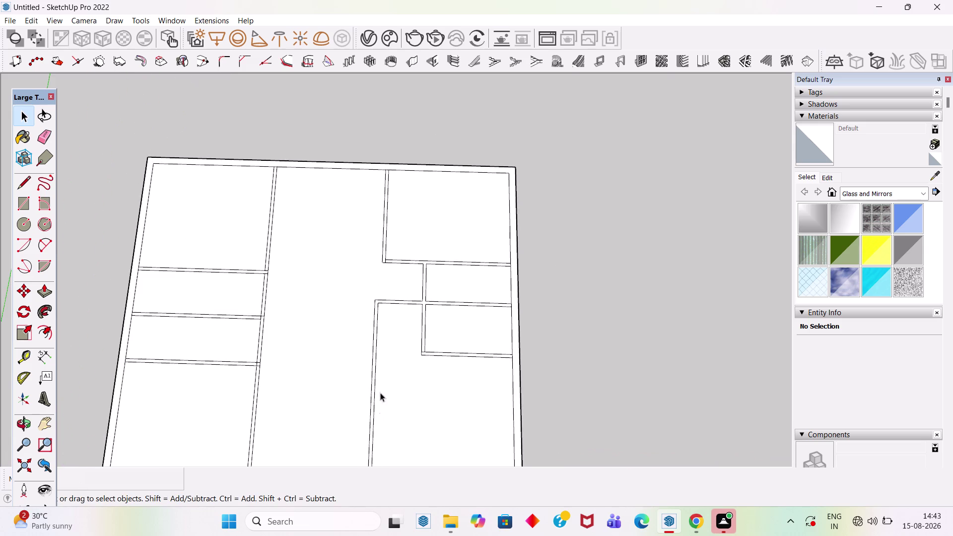
scroll(up, 3)
scroll(down, 3)
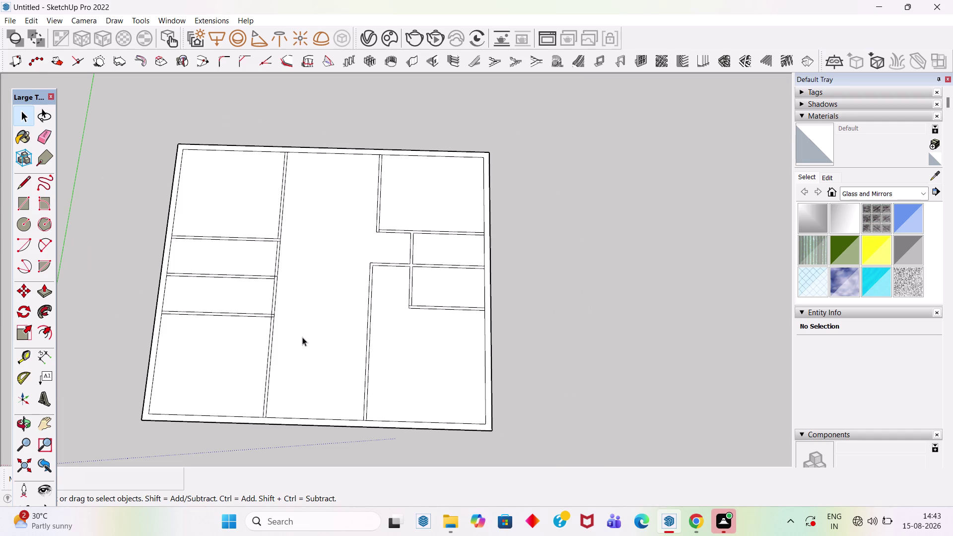
scroll(up, 3)
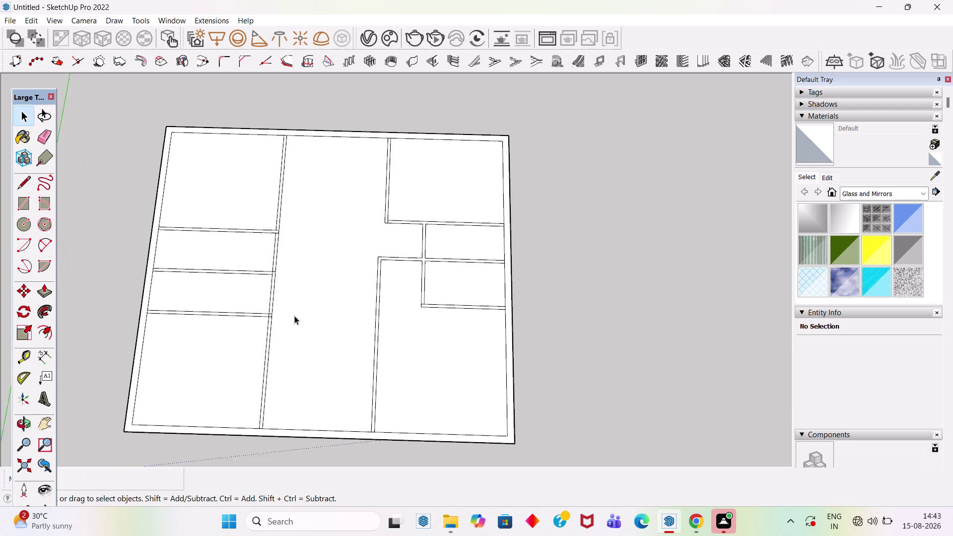
scroll(up, 3)
scroll(up, 3)
scroll(up, 3)
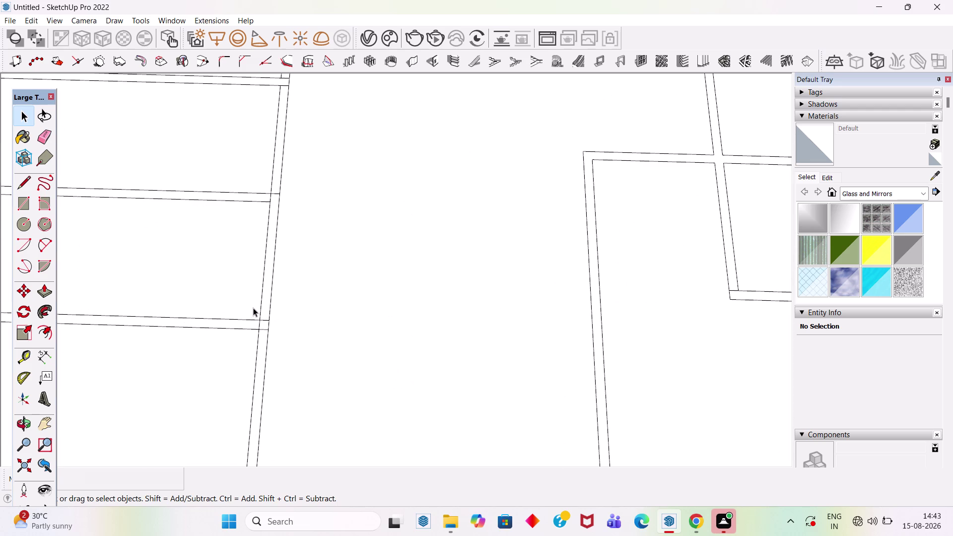
Place a guide line 3' from the room wall edge.
key(t)
click(244, 321)
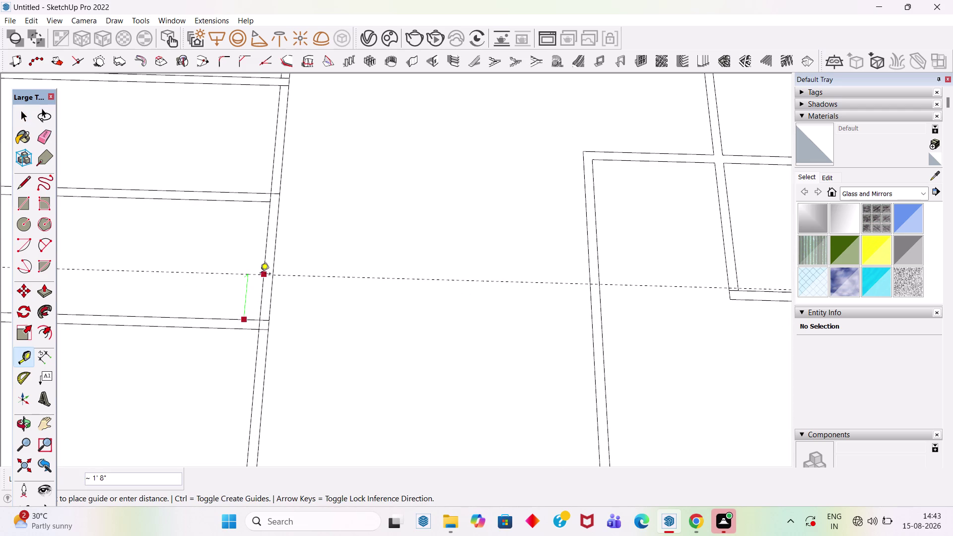
text(3')
key(Return)
key(space)
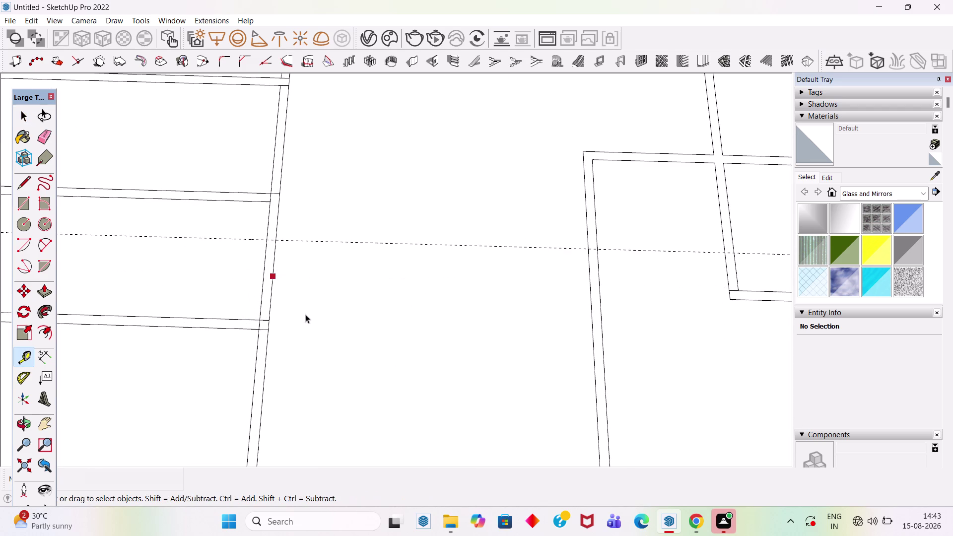
Draw a line across the wall thickness and erase the wall edges inside the left opening.
key(l)
click(266, 239)
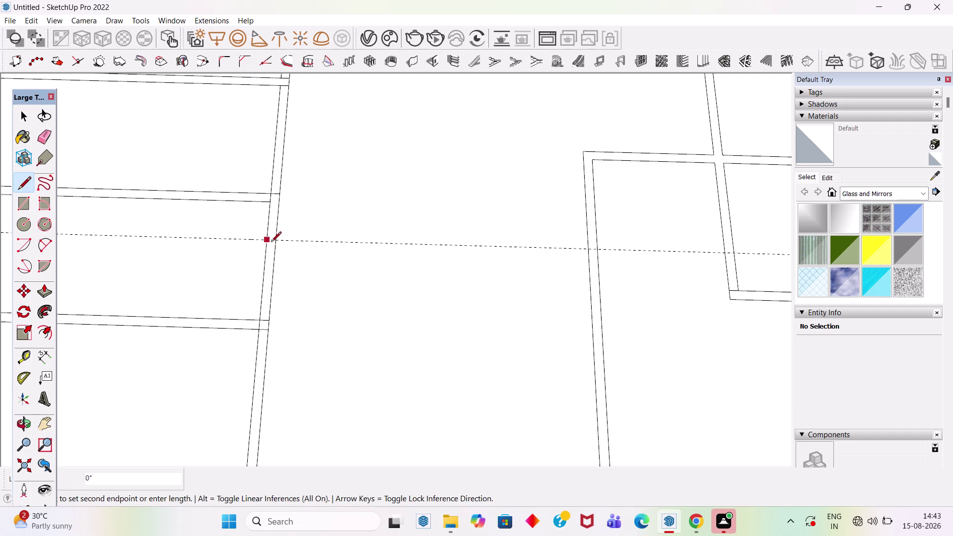
click(279, 241)
key(space)
key(e)
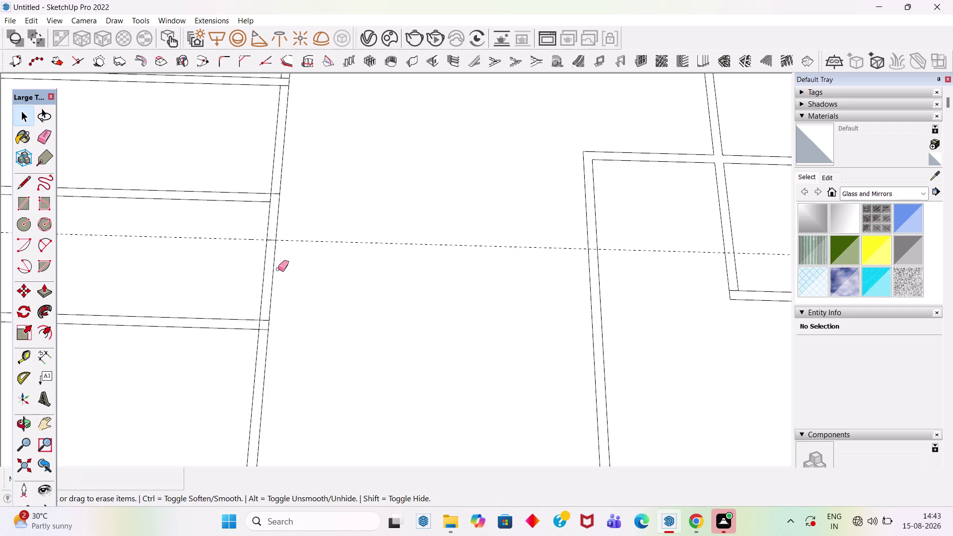
click(283, 275)
drag(288, 283, 214, 275)
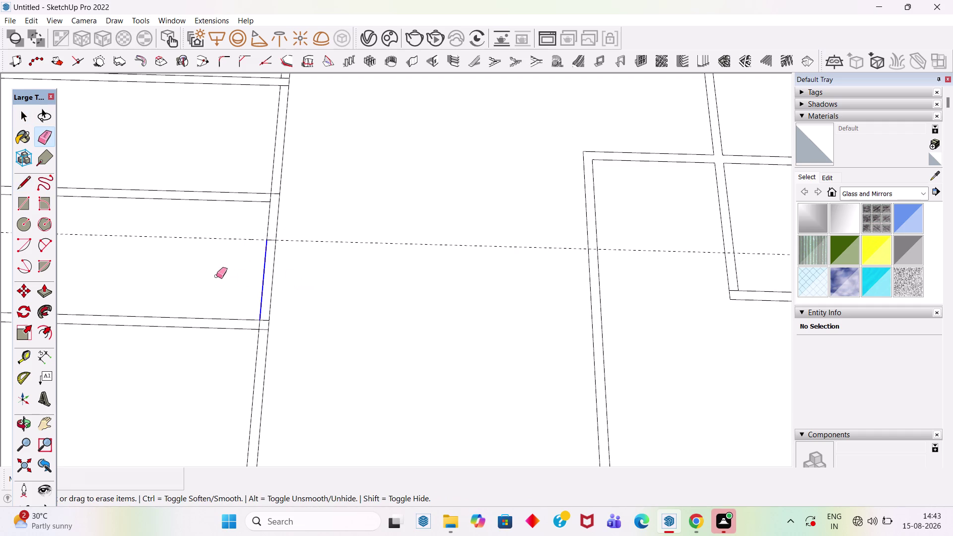
click(271, 284)
key(space)
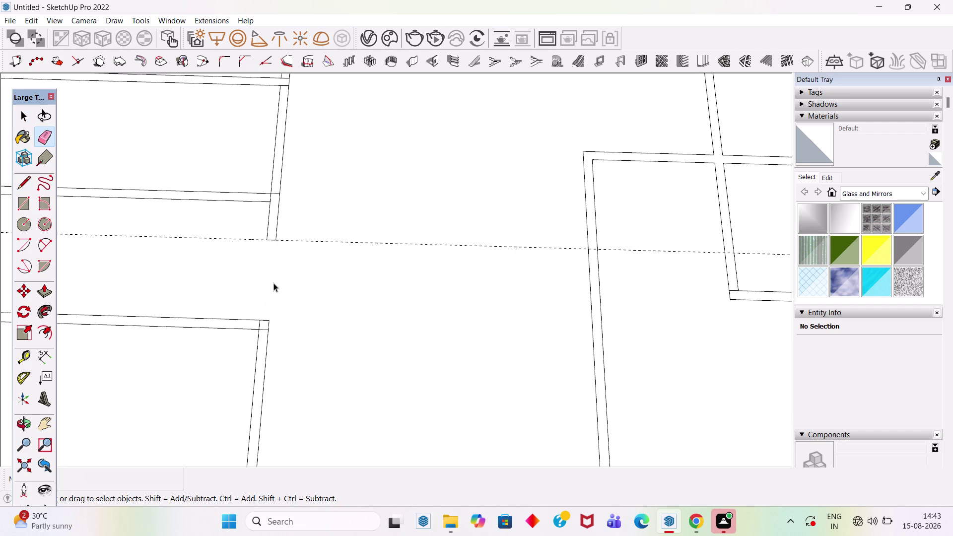
Place a second guide 3' below the first guide line.
key(r)
key(t)
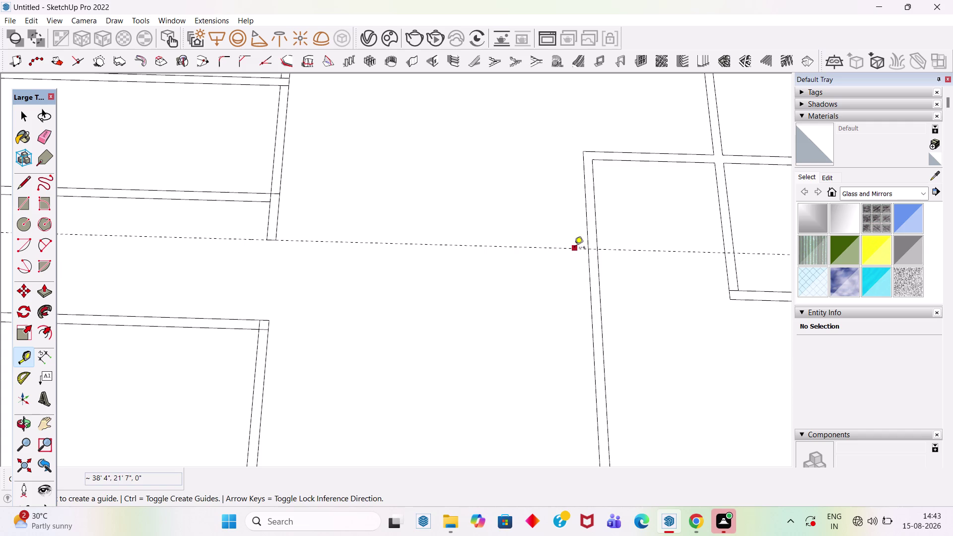
click(575, 248)
text(3')
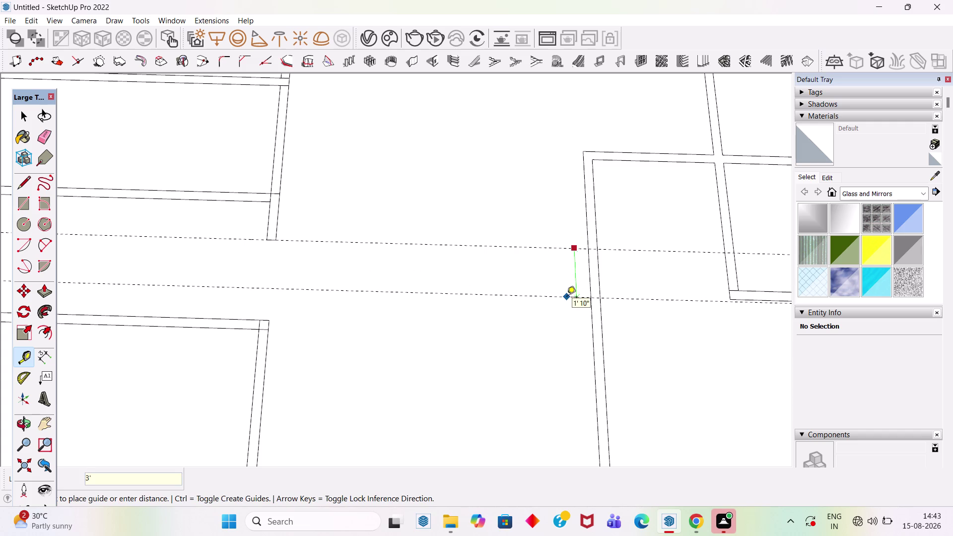
key(Return)
Draw two lines across the right corridor wall where it meets both guides.
key(space)
key(l)
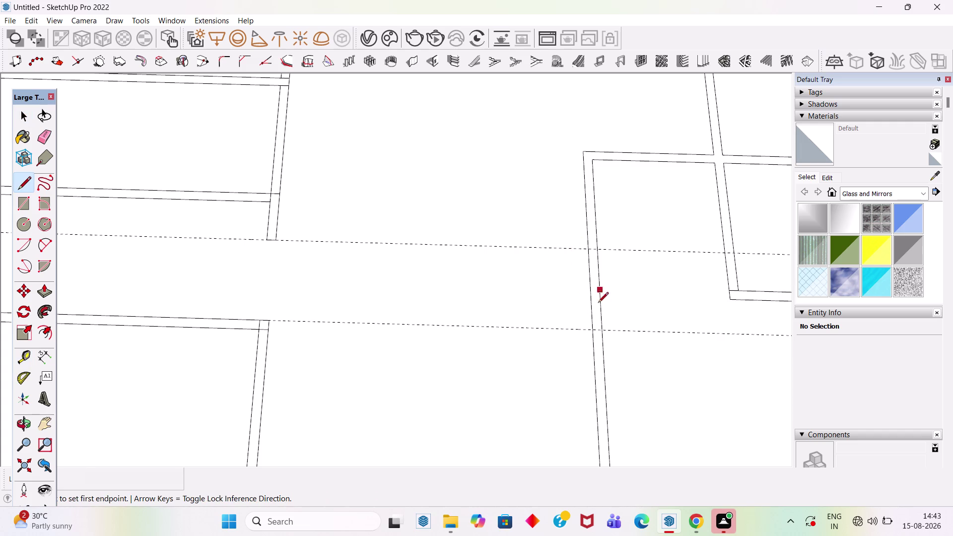
click(594, 331)
click(601, 332)
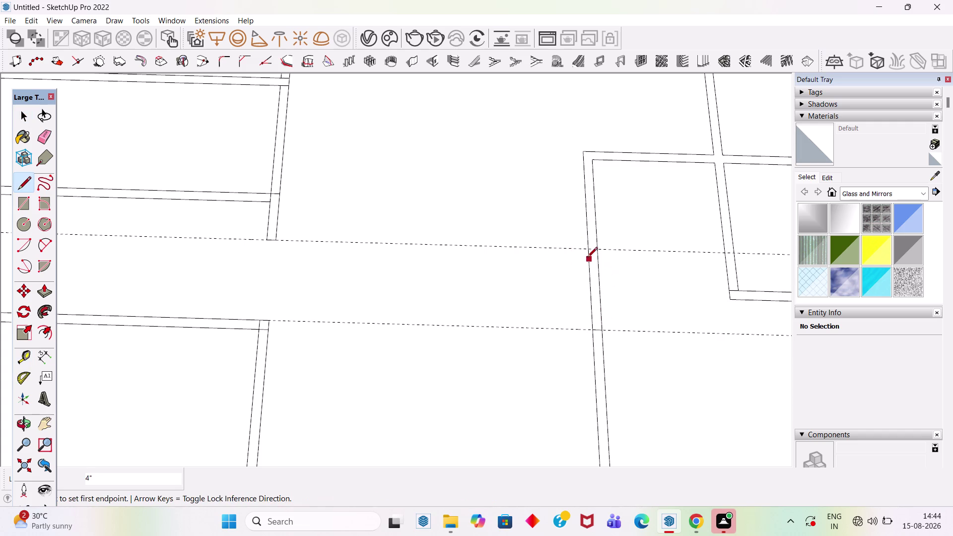
click(587, 252)
click(601, 250)
key(space)
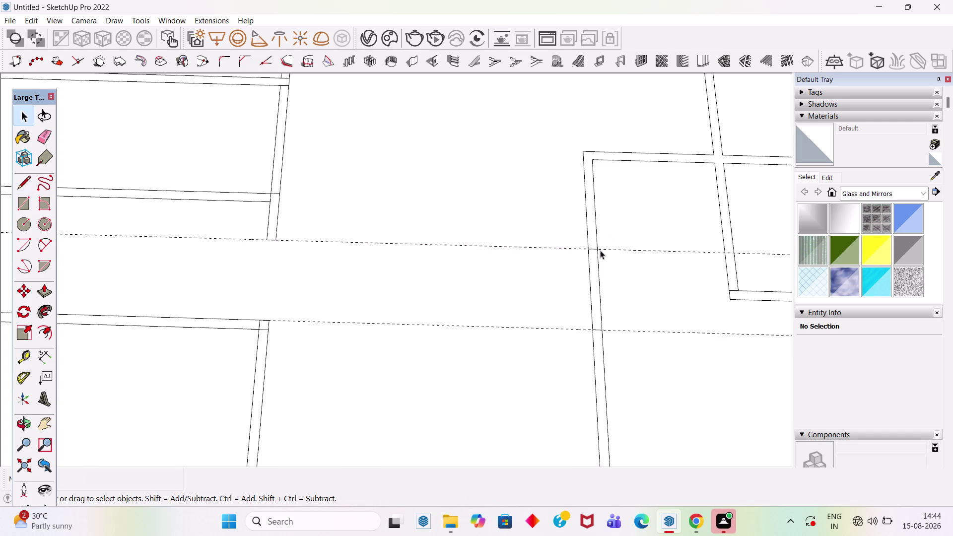
Erase the right wall edges between the two guides.
key(e)
drag(612, 295, 584, 295)
scroll(down, 3)
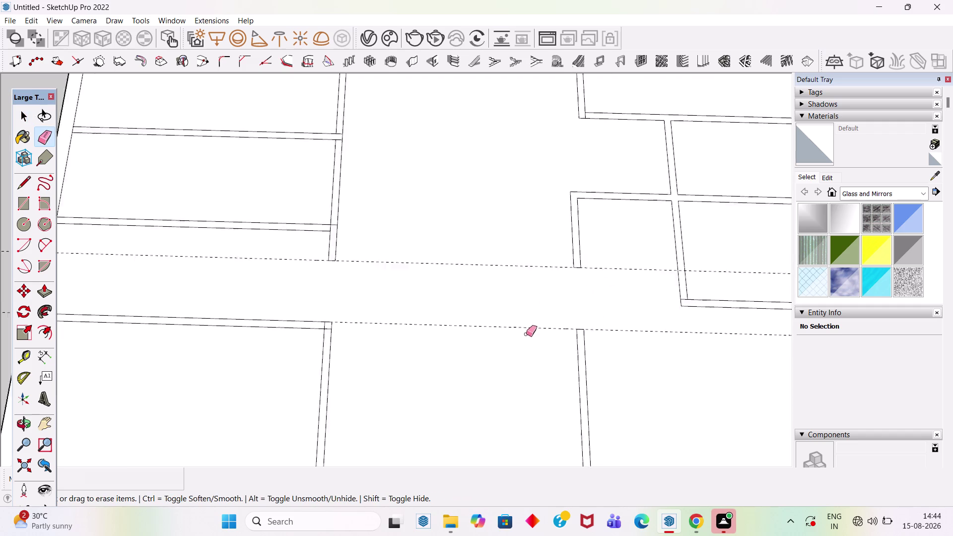
scroll(down, 3)
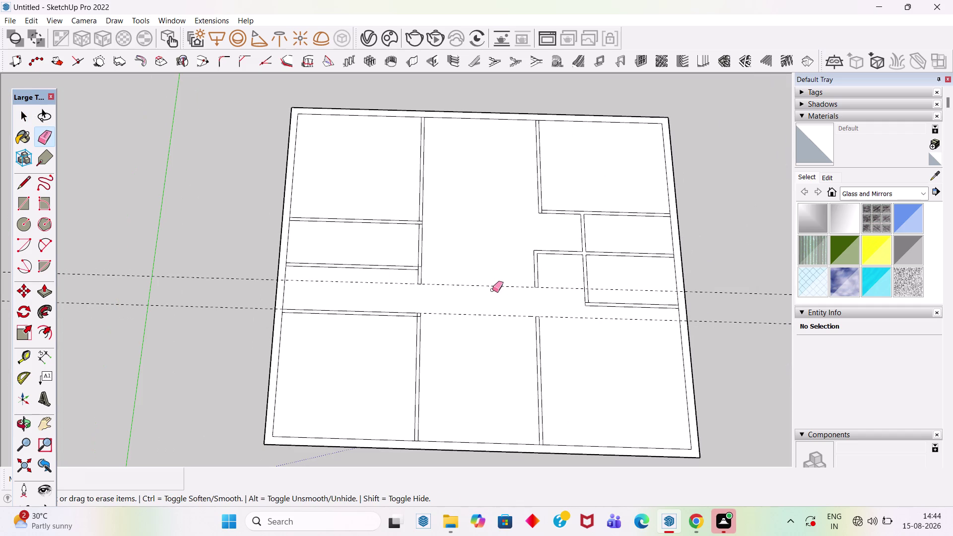